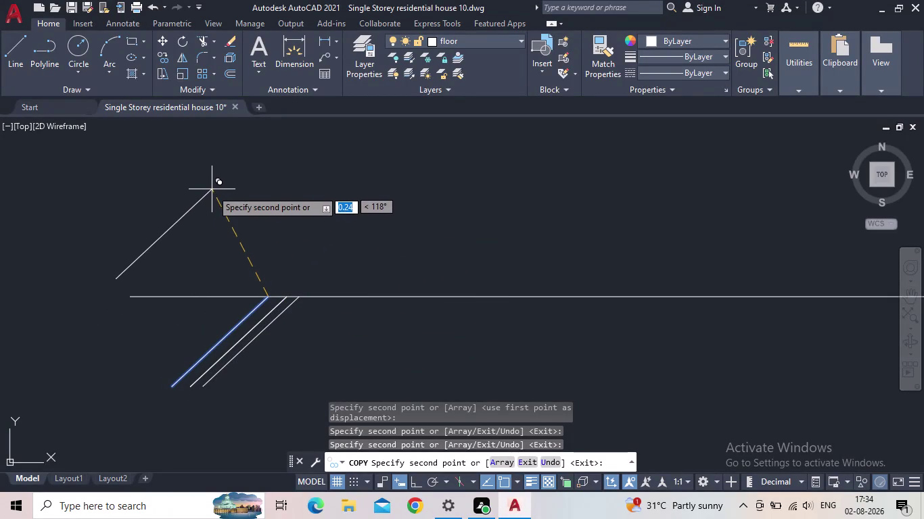
Stretch the lowest diagonal stroke's lower end up to the base line.
key(Escape)
scroll(down, 3)
middle_drag(277, 273, 240, 325)
scroll(up, 3)
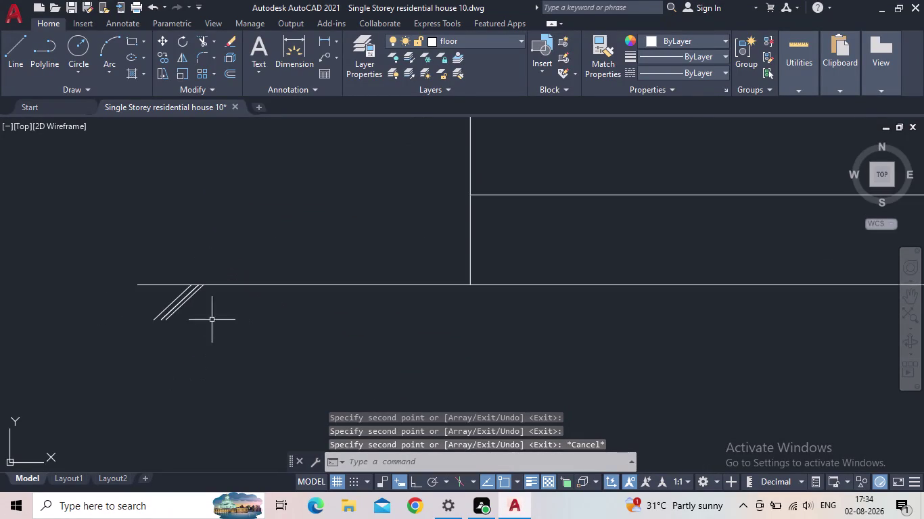
scroll(up, 3)
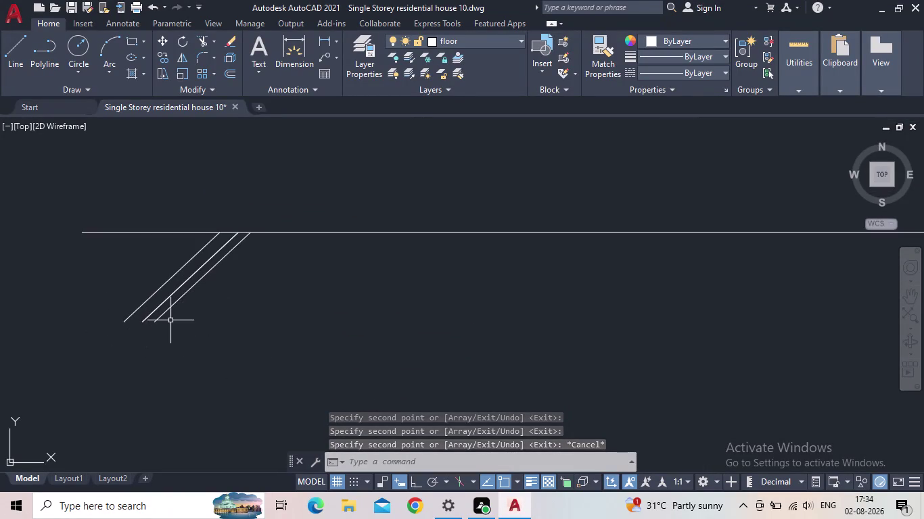
click(158, 319)
click(153, 321)
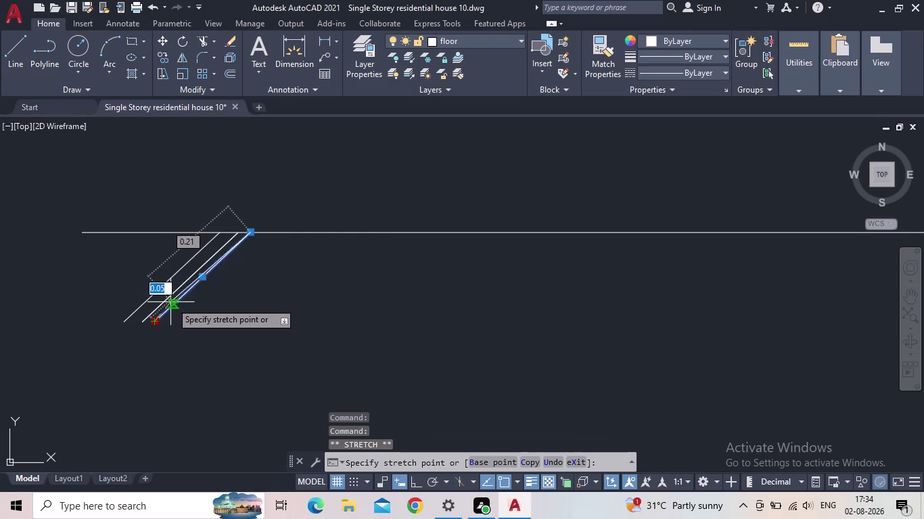
click(176, 302)
Stretch another diagonal stroke to the base line, then window-select all three strokes.
click(159, 306)
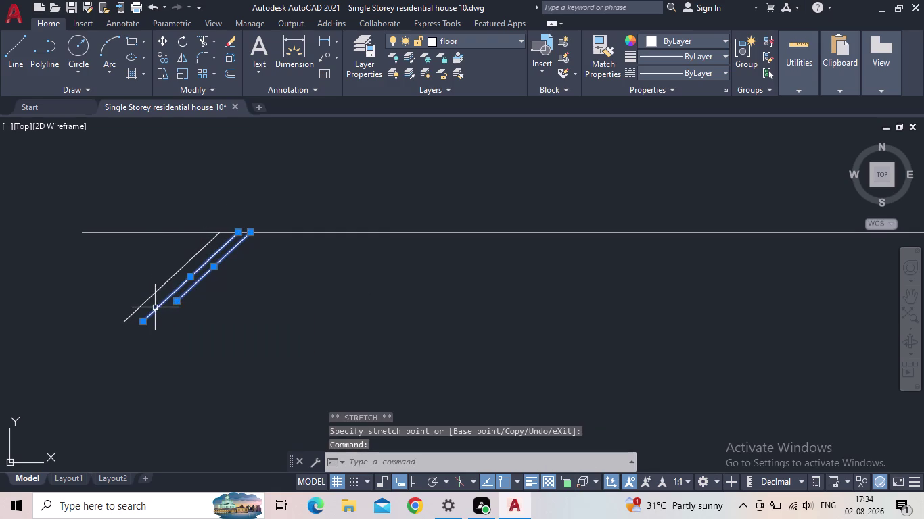
click(144, 319)
click(166, 298)
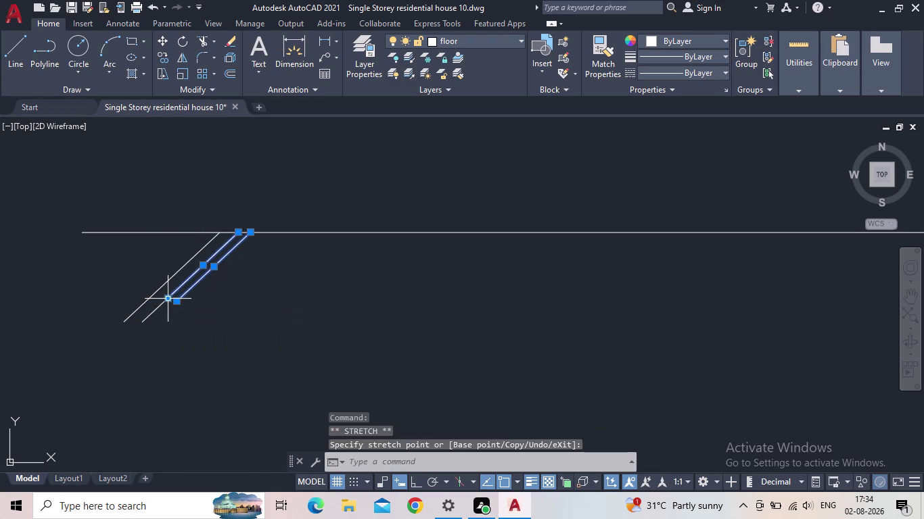
click(137, 305)
click(130, 311)
click(122, 319)
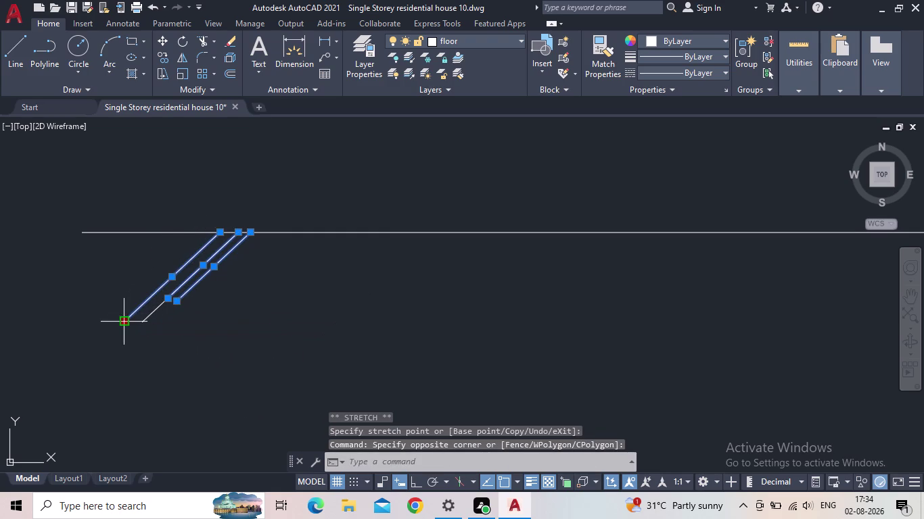
click(151, 295)
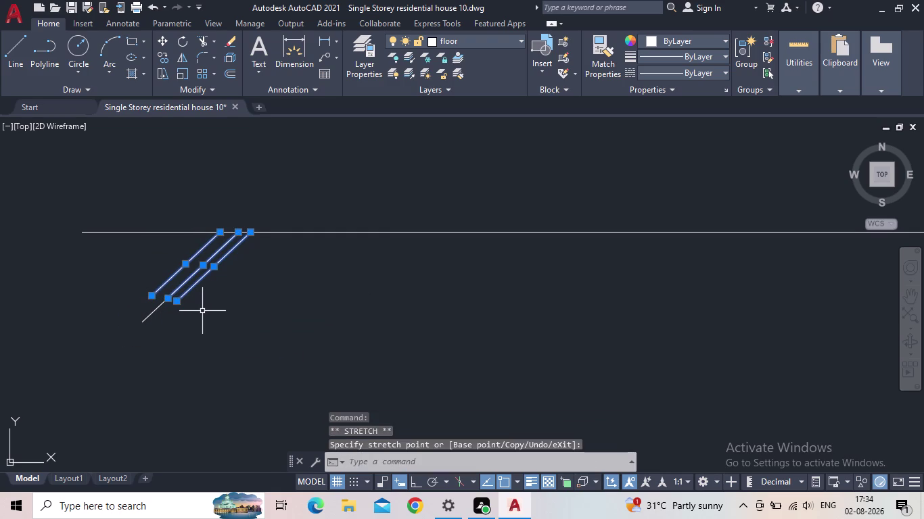
key(Escape)
Stretch the middle diagonal stroke's lower end to meet the base line.
click(154, 310)
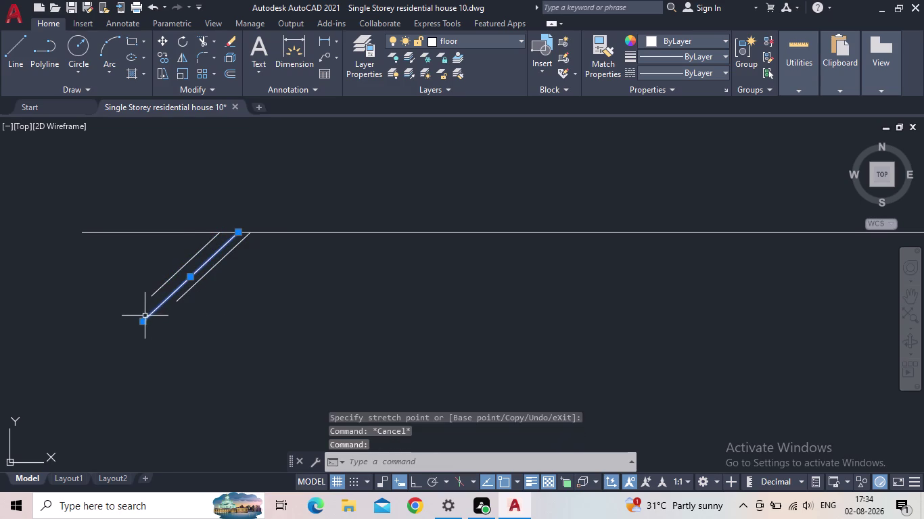
click(142, 319)
click(165, 298)
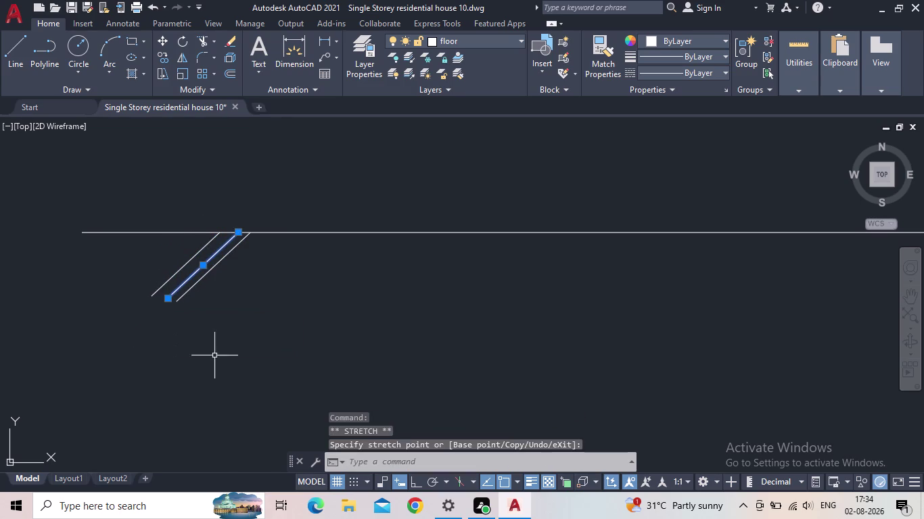
key(Escape)
scroll(down, 3)
middle_drag(263, 347, 159, 327)
scroll(up, 3)
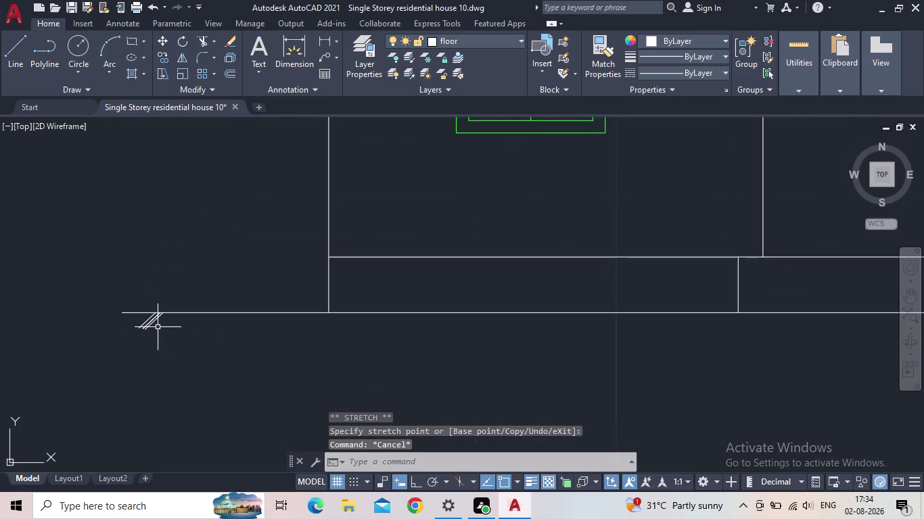
scroll(up, 3)
scroll(up, 3)
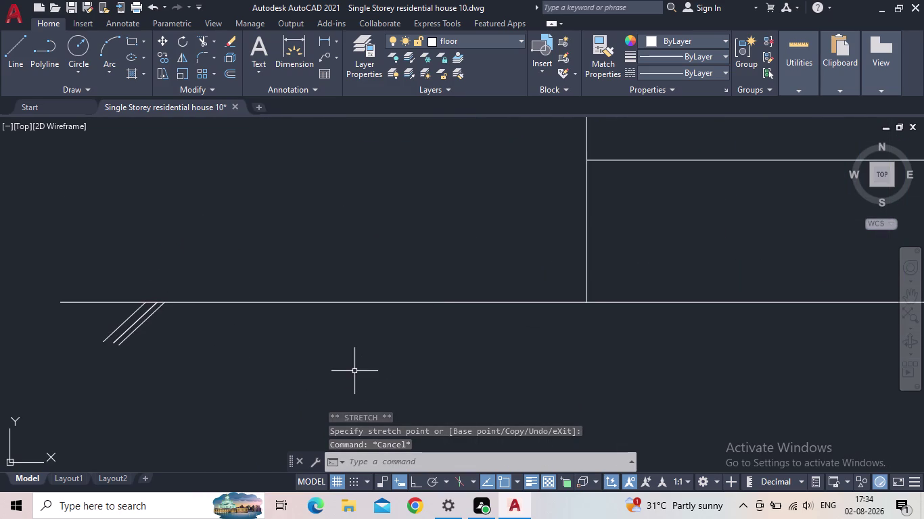
Draw a down-right line from where the strokes meet the base line.
key(l)
key(Return)
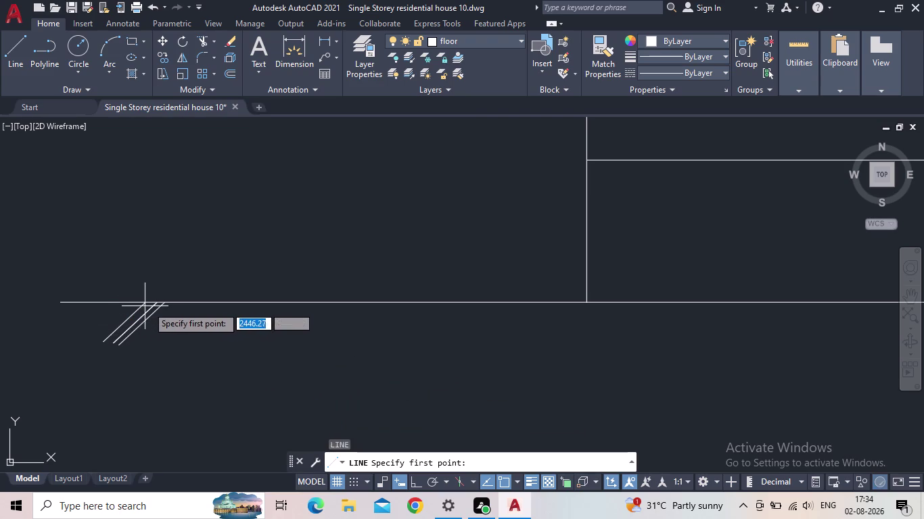
scroll(up, 3)
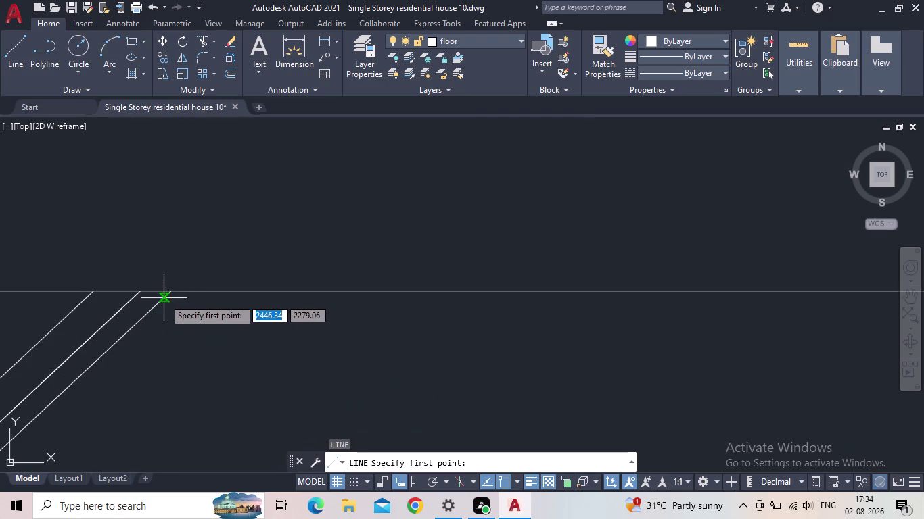
click(167, 294)
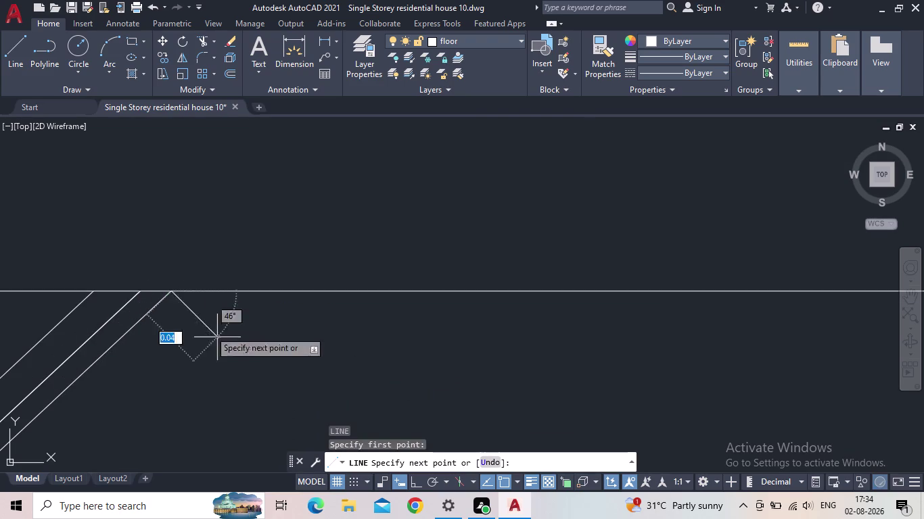
scroll(down, 3)
middle_click(359, 377)
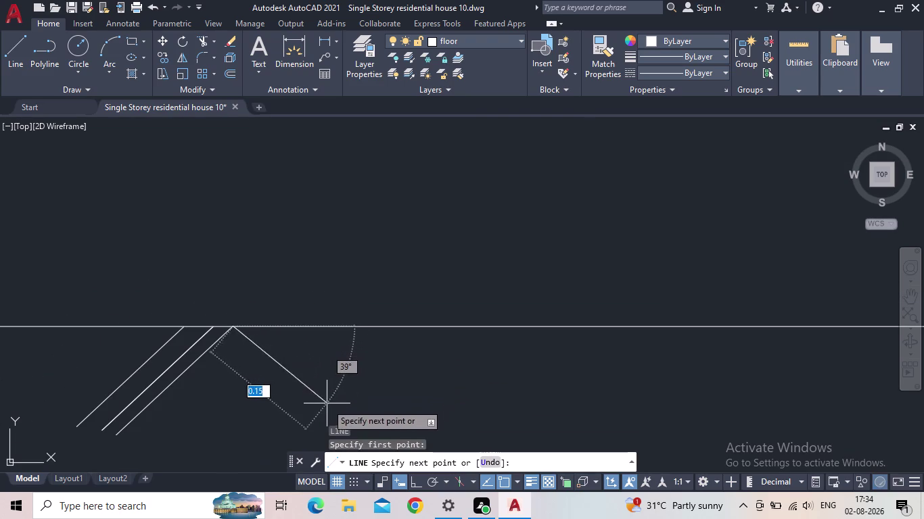
click(305, 421)
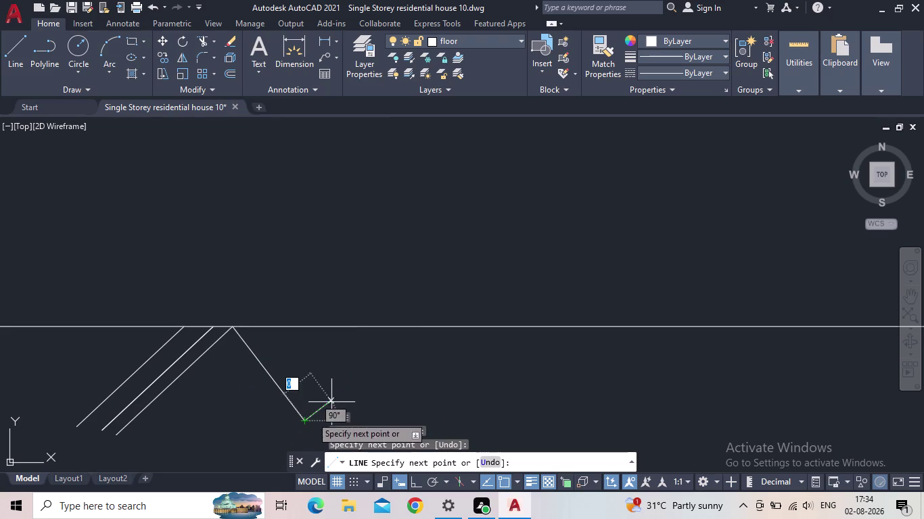
key(Escape)
key(space)
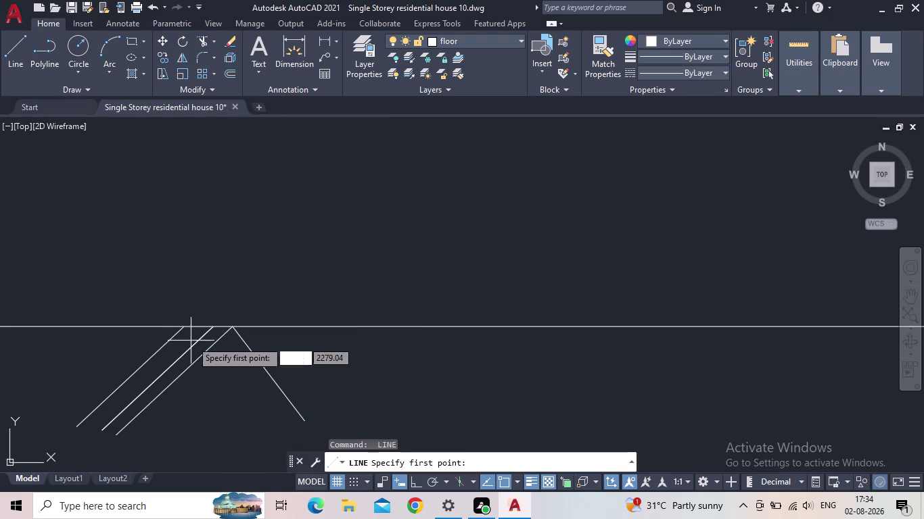
click(210, 331)
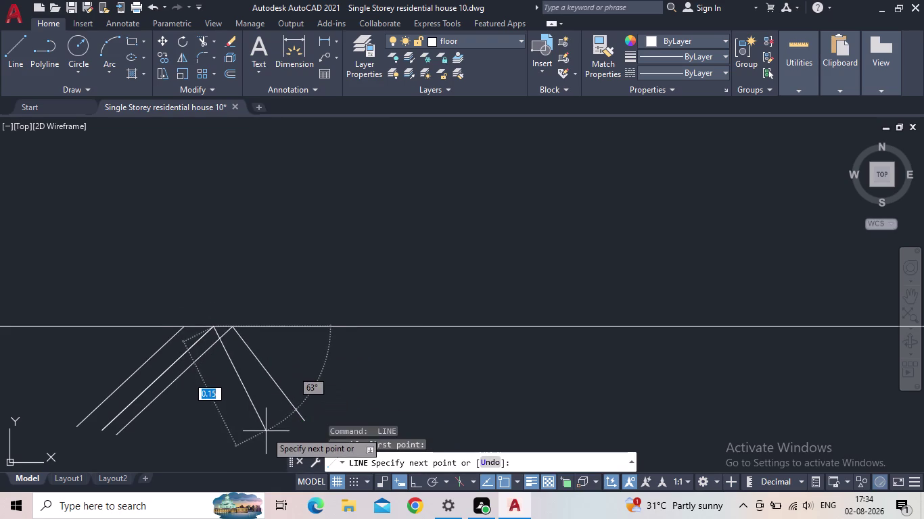
key(Escape)
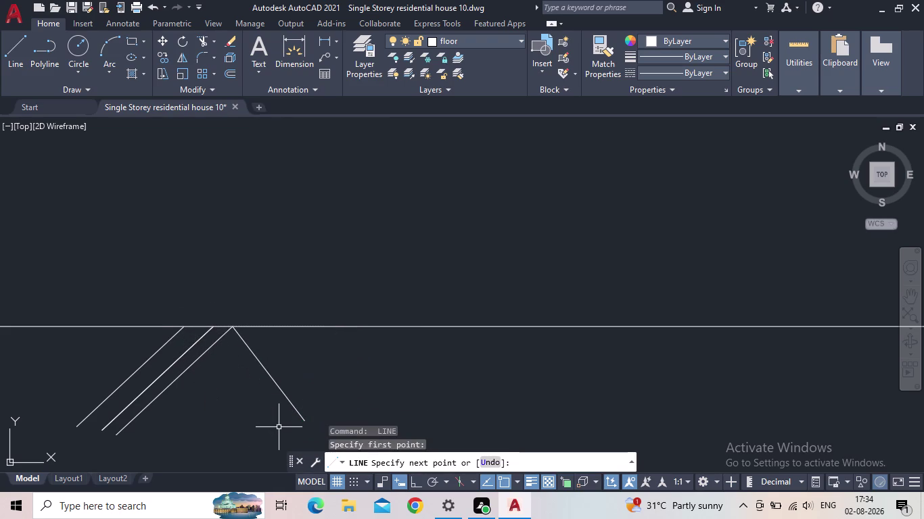
Copy the down-right line twice to place parallel strokes beside it.
key(c)
key(o)
key(Return)
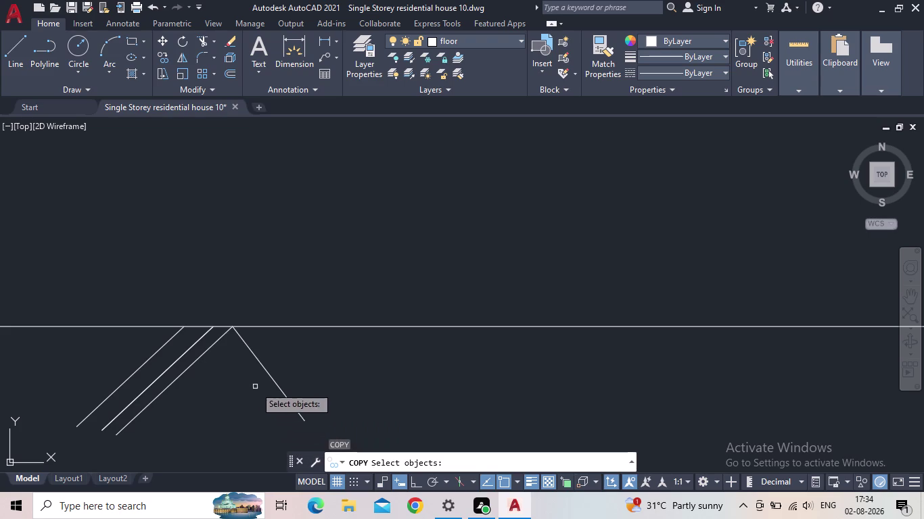
click(268, 376)
key(space)
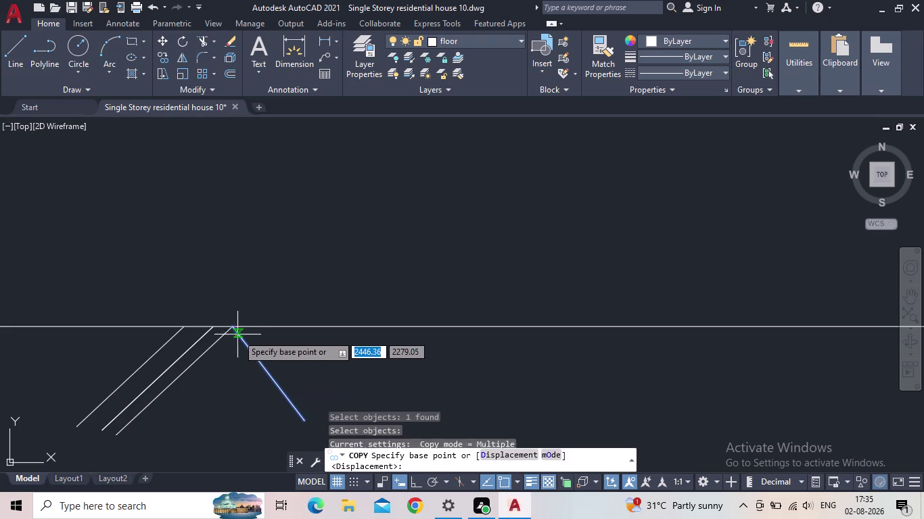
click(234, 326)
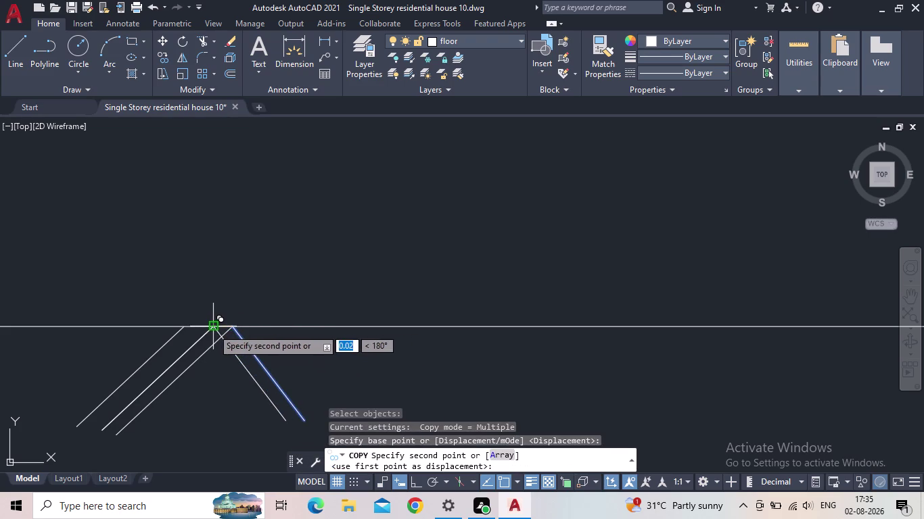
click(213, 328)
click(188, 327)
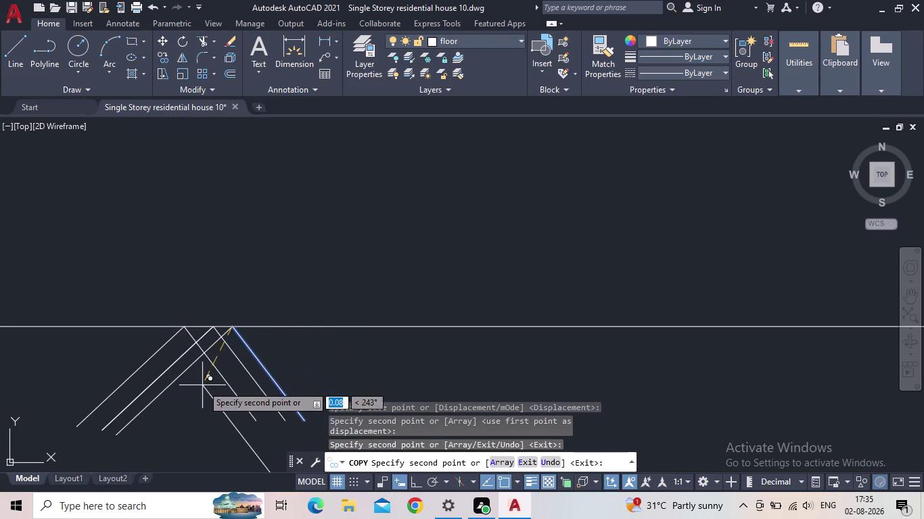
key(Escape)
scroll(down, 3)
middle_drag(214, 385, 302, 346)
scroll(up, 3)
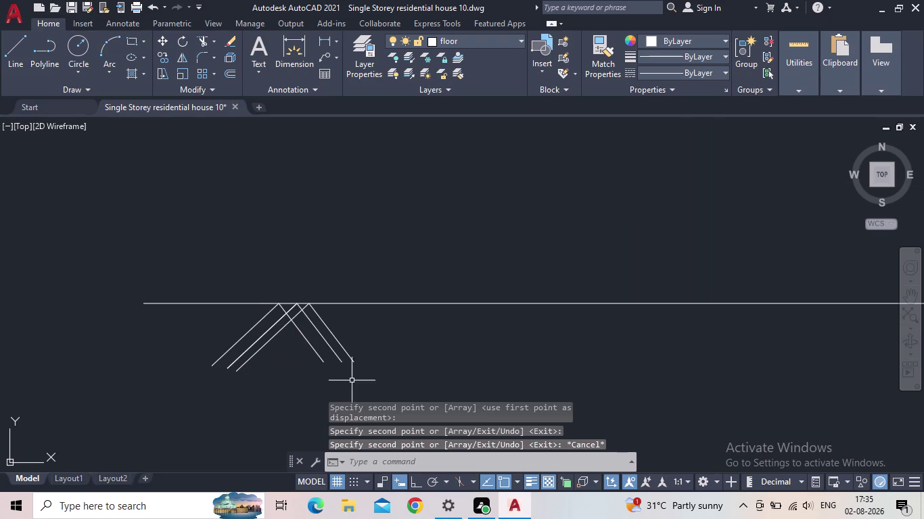
key(l)
key(Return)
Trim the slanted stroke ends to a clean edge with a fence.
click(349, 361)
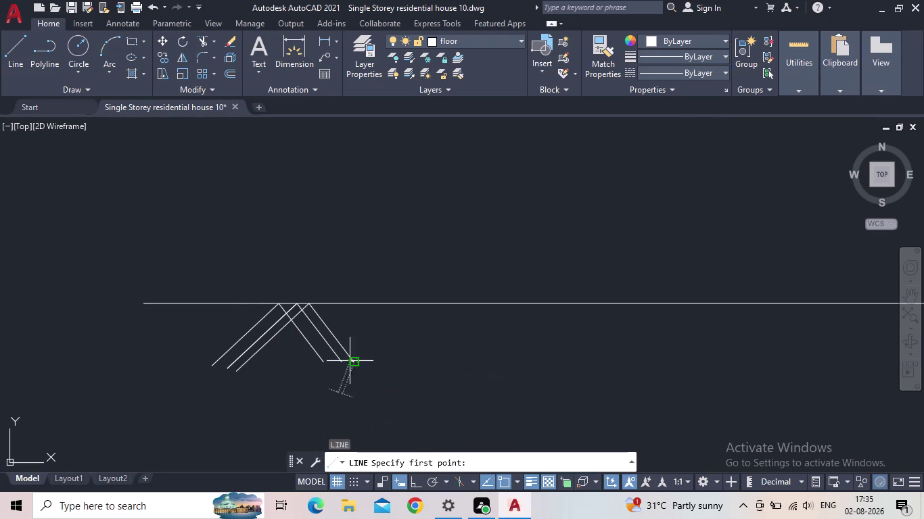
click(209, 361)
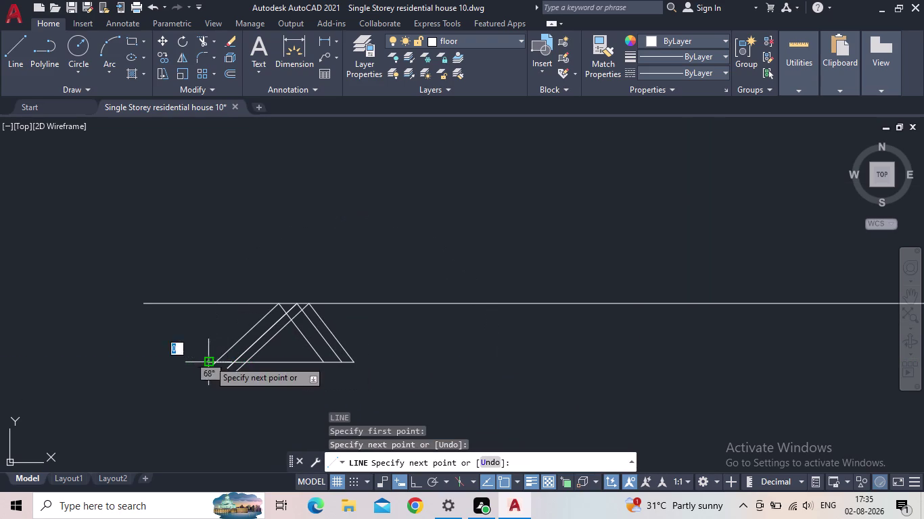
key(Escape)
scroll(down, 3)
key(t)
key(r)
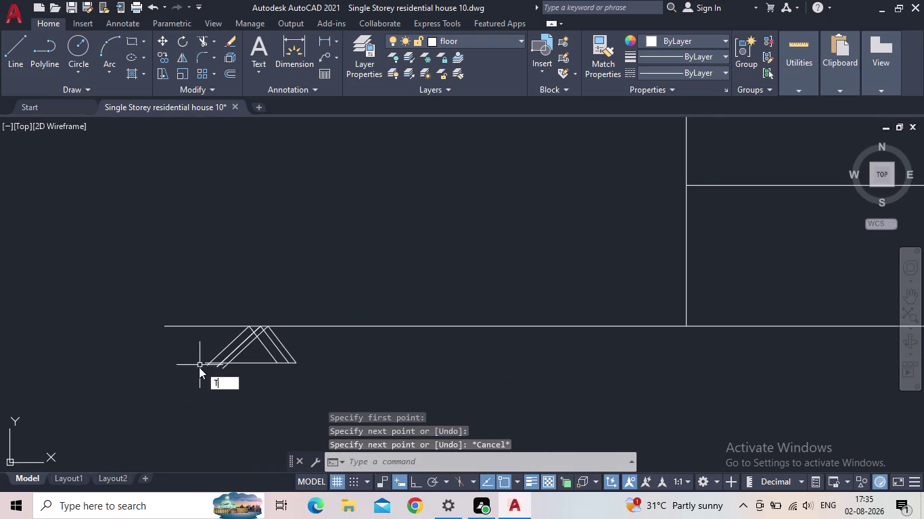
key(space)
scroll(up, 3)
drag(227, 361, 178, 351)
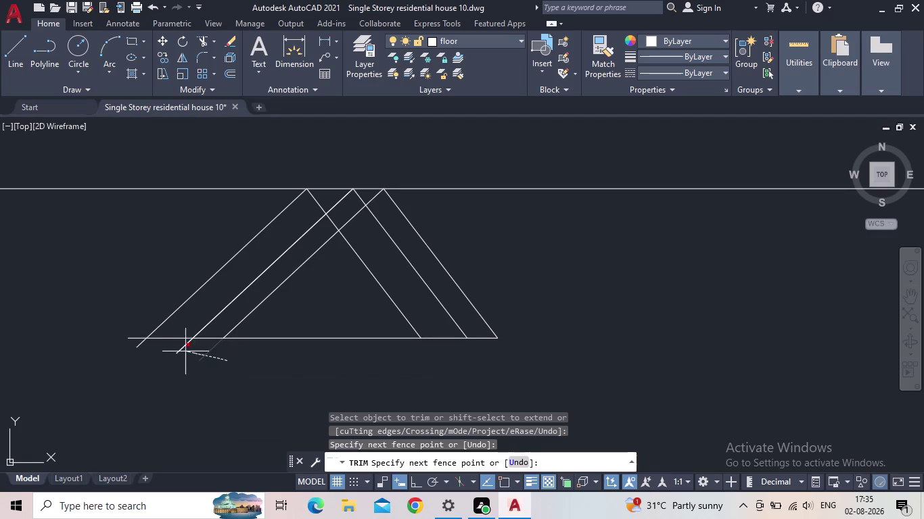
drag(178, 350, 125, 345)
click(134, 338)
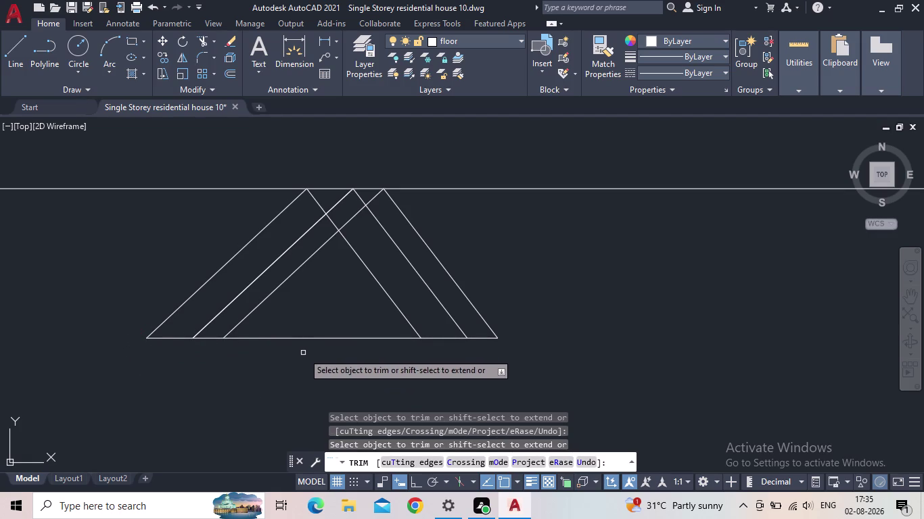
key(Escape)
Erase the temporary base line beneath the strokes and select the chevron strokes.
click(305, 352)
click(294, 327)
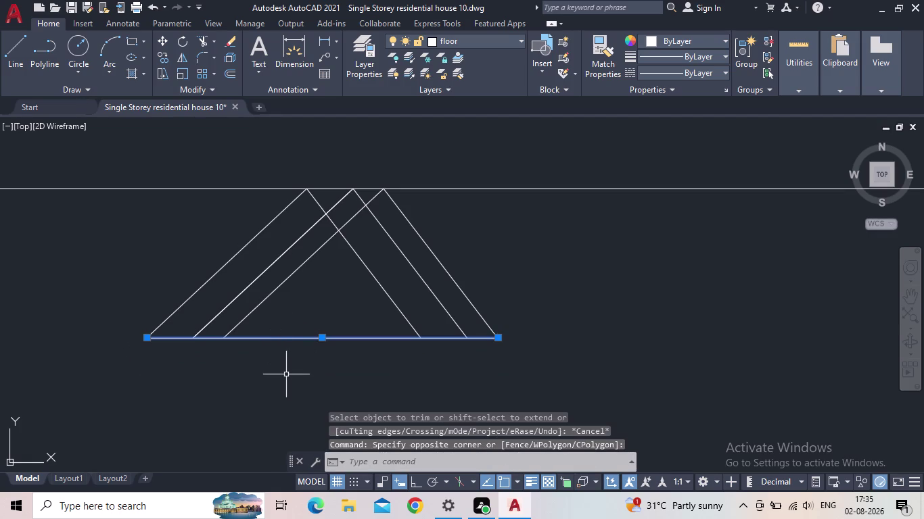
key(Delete)
scroll(down, 3)
middle_drag(297, 368, 223, 390)
scroll(down, 3)
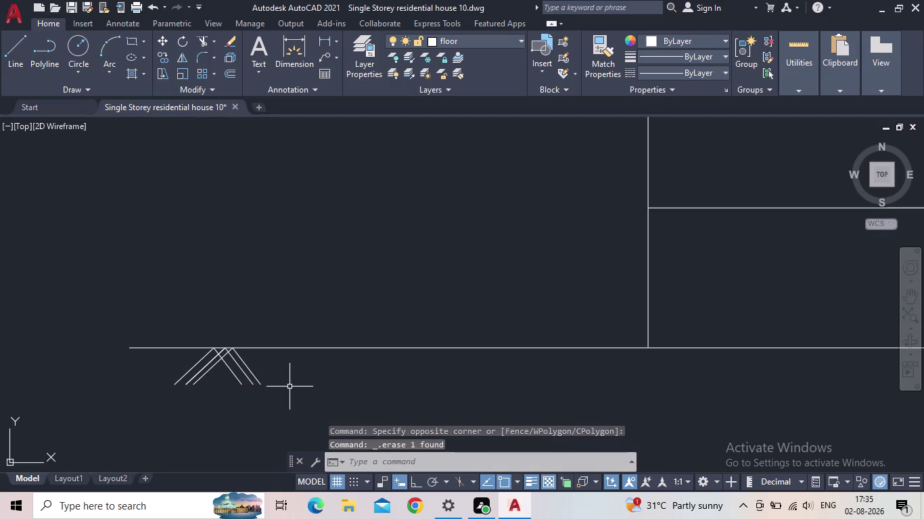
click(280, 391)
click(173, 358)
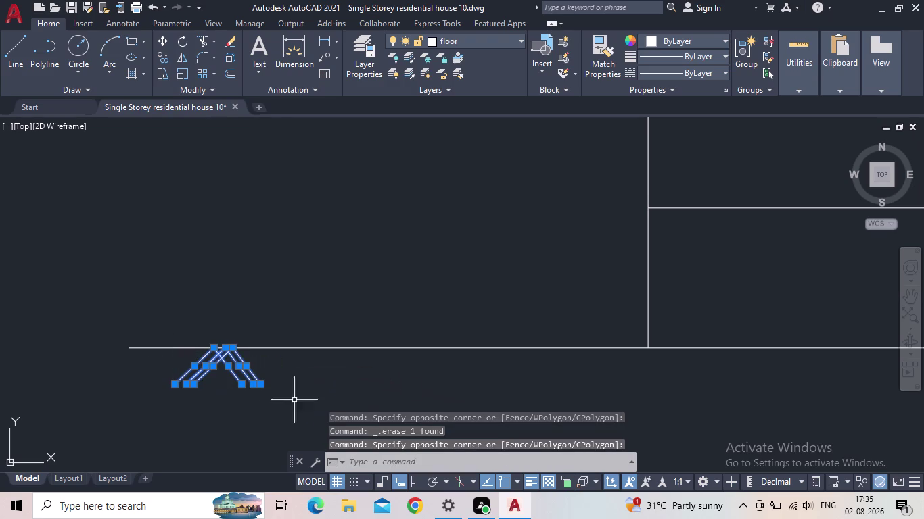
Start copying the seven chevron strokes with Ortho on, picking the base point.
key(c)
key(o)
key(Return)
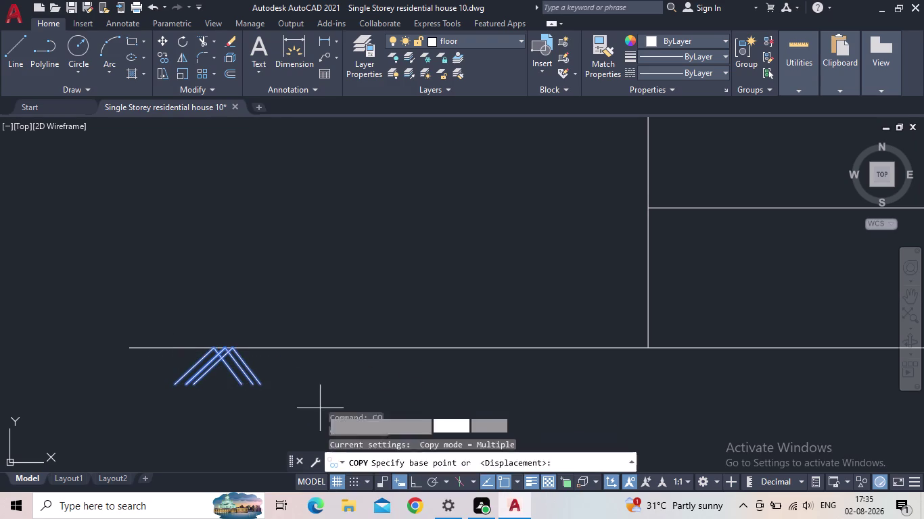
click(410, 480)
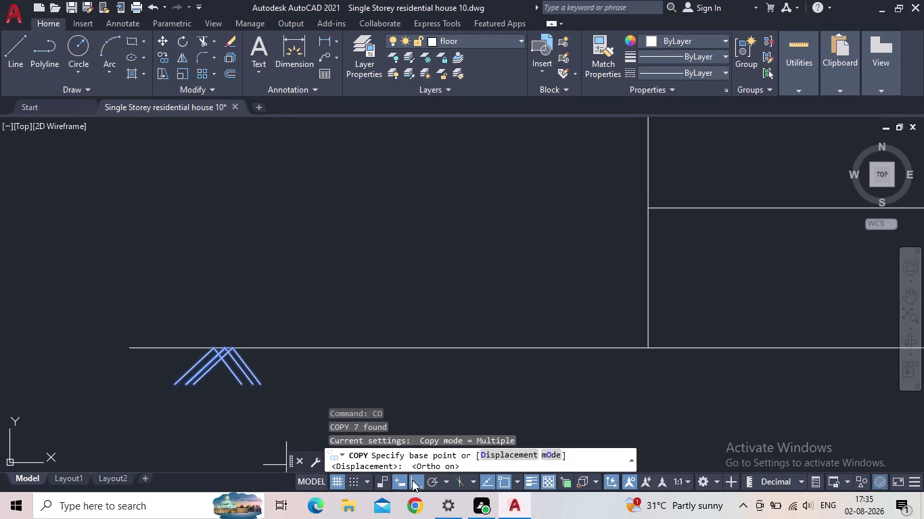
click(231, 346)
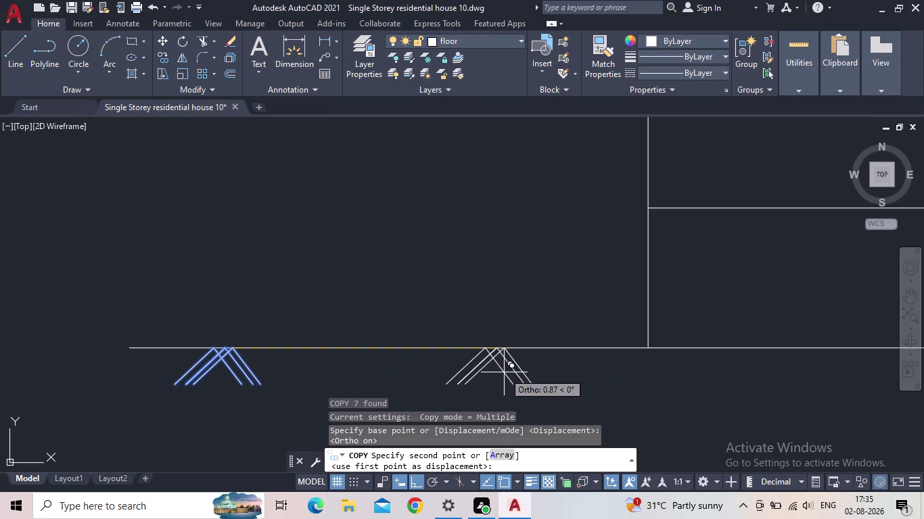
Place the chevron copy at the right end of the ground line.
scroll(down, 3)
middle_drag(693, 366, 549, 367)
middle_click(549, 367)
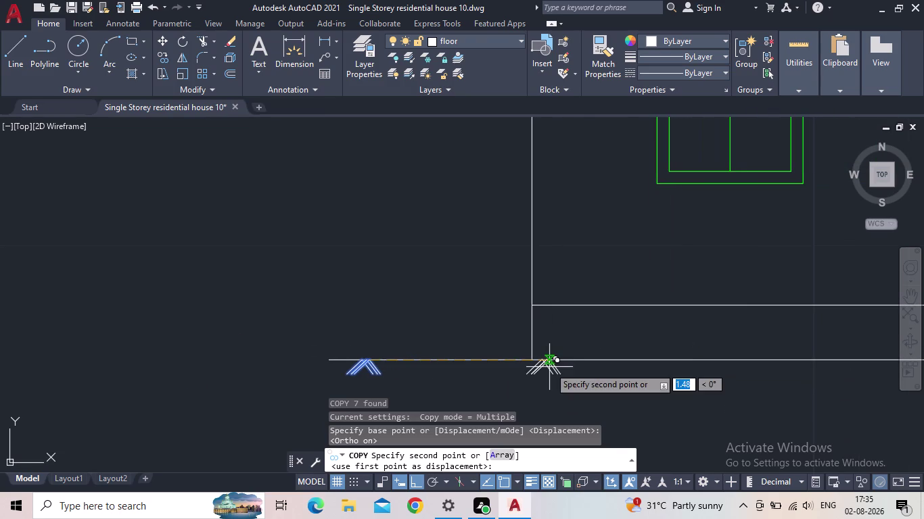
middle_drag(577, 364, 471, 369)
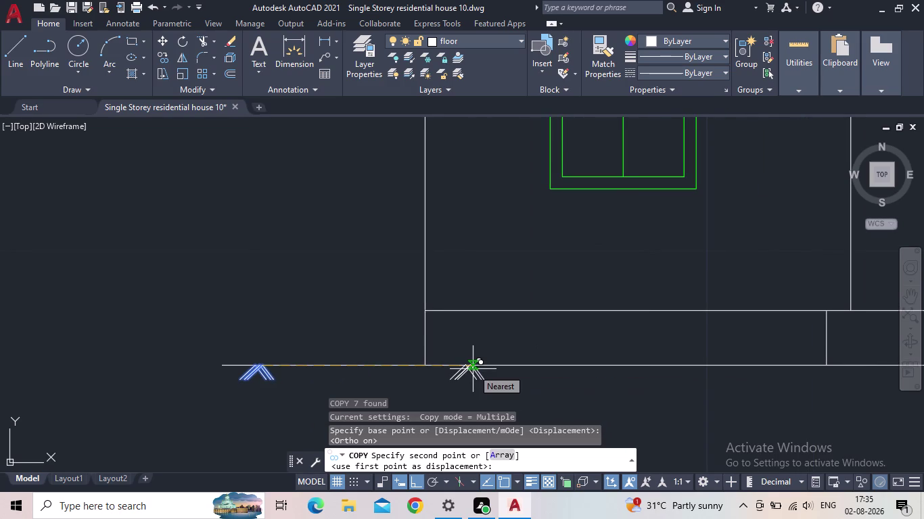
middle_drag(660, 359, 289, 332)
scroll(down, 3)
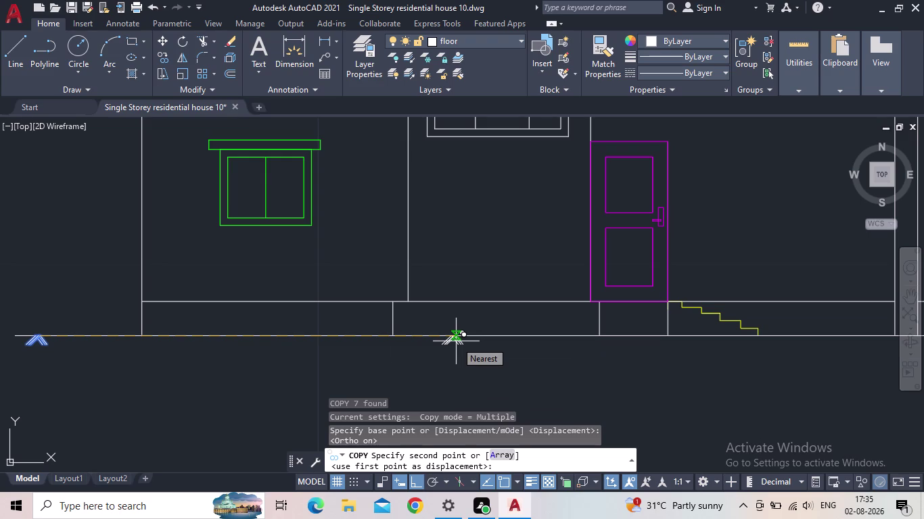
middle_drag(589, 329, 376, 336)
scroll(down, 3)
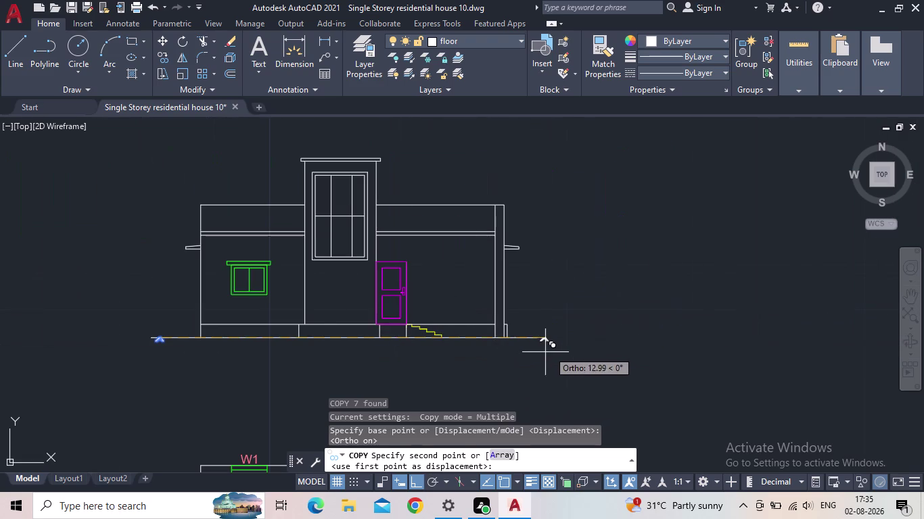
scroll(up, 3)
click(508, 341)
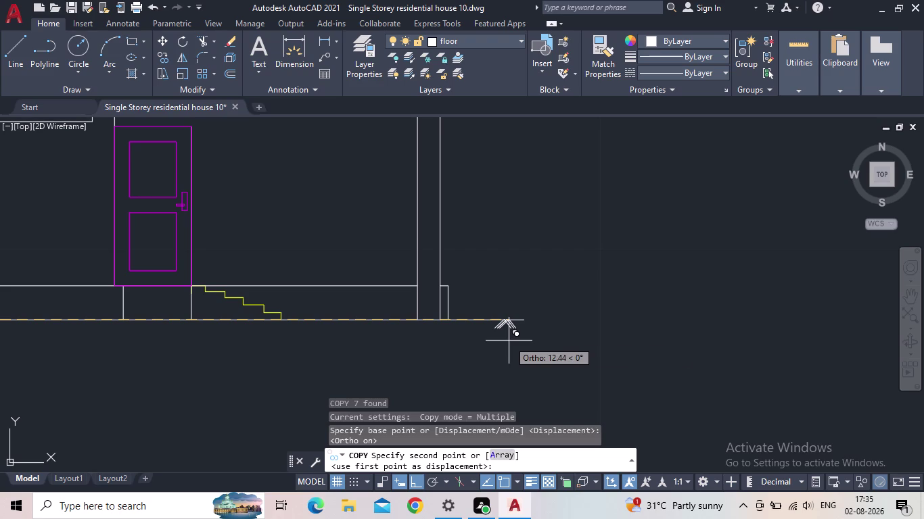
key(Escape)
Pan across the elevation toward the floor plan.
scroll(down, 3)
middle_drag(586, 350, 616, 336)
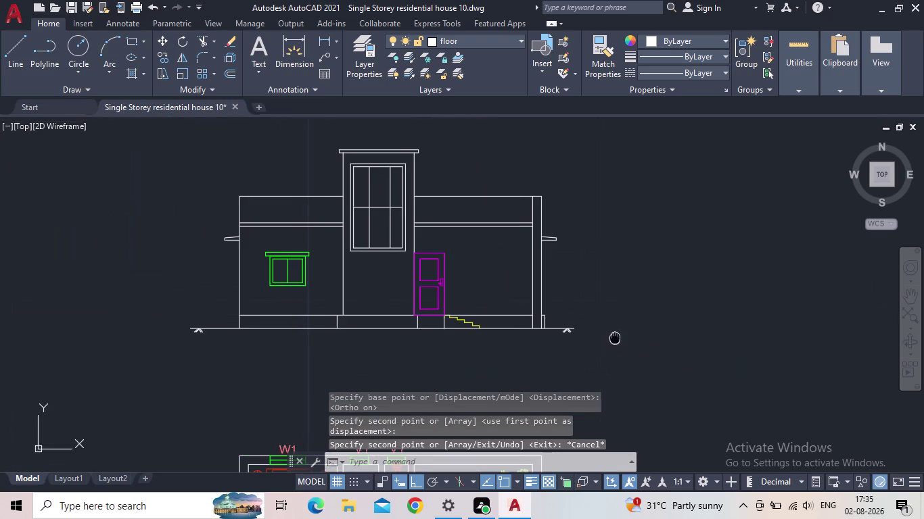
middle_drag(616, 337, 617, 336)
scroll(up, 3)
scroll(down, 3)
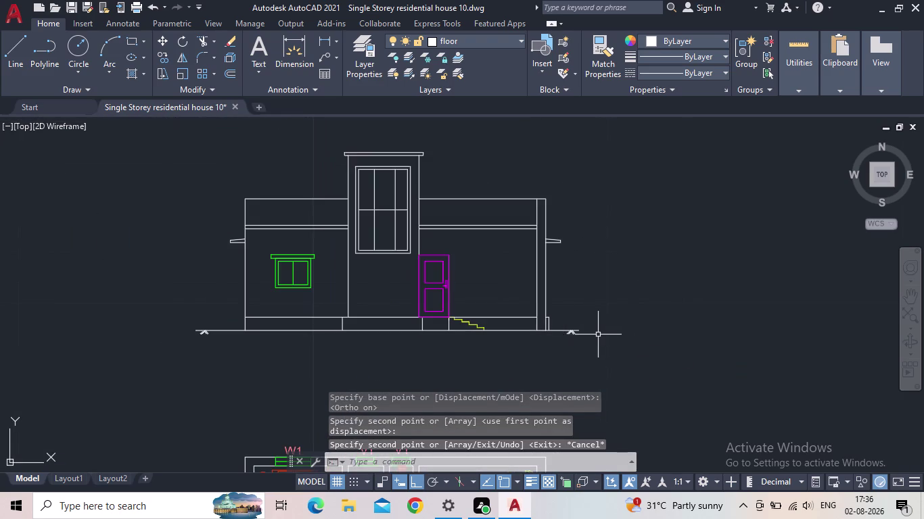
scroll(up, 3)
middle_drag(600, 334, 596, 269)
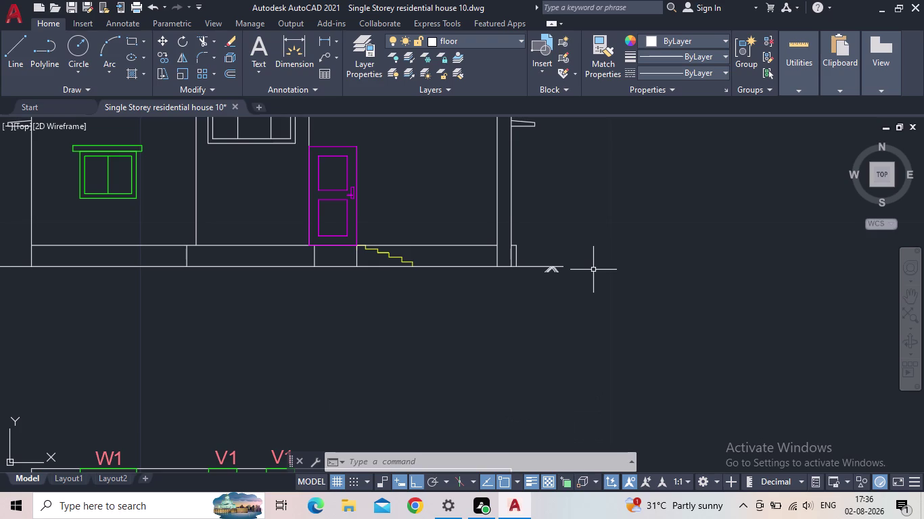
scroll(down, 3)
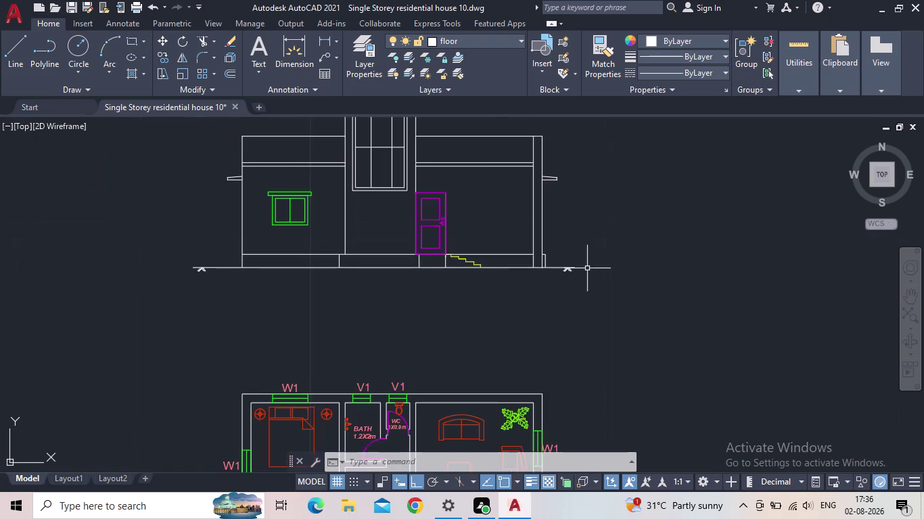
middle_drag(585, 269, 501, 223)
scroll(up, 3)
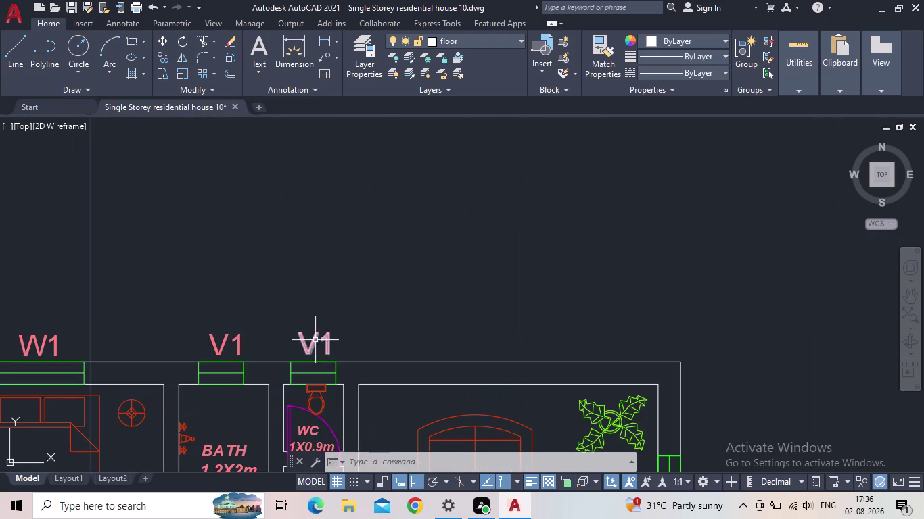
Copy the V1 label to the right end of the ground line with Ortho off.
key(c)
key(o)
key(Return)
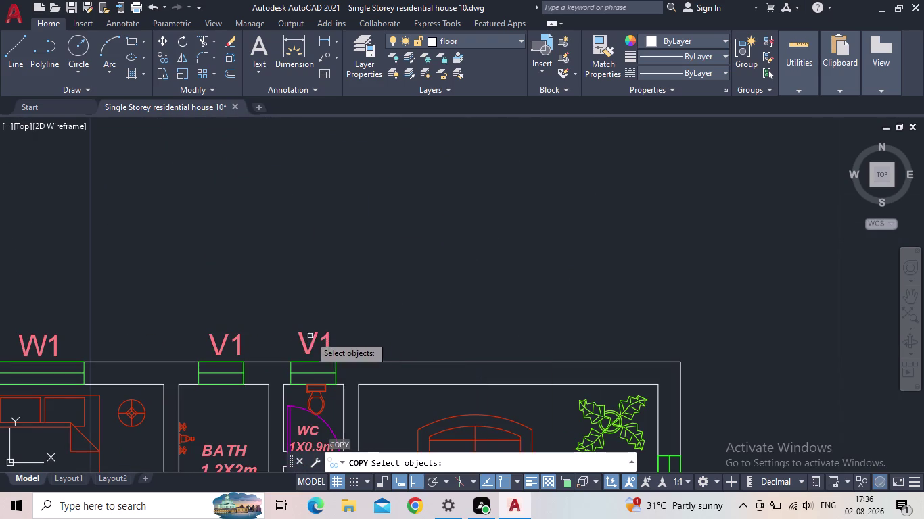
click(313, 340)
key(space)
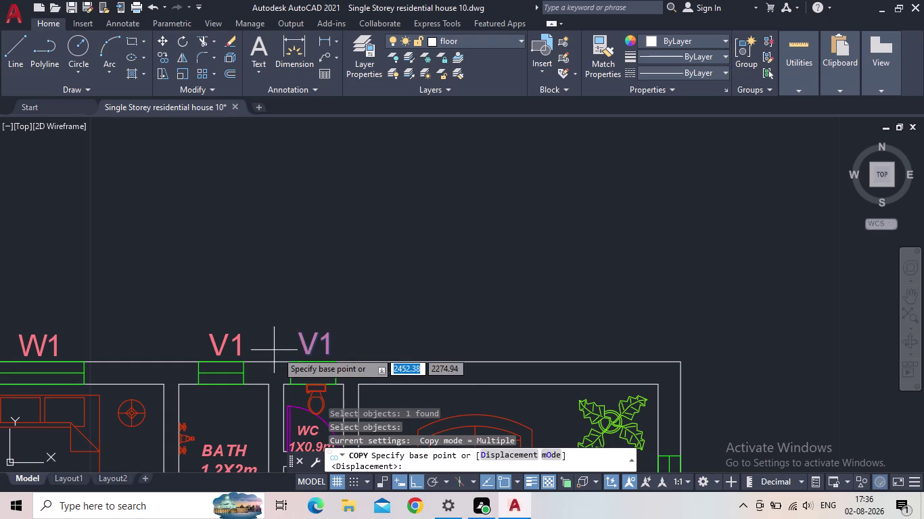
click(298, 352)
scroll(down, 3)
click(413, 480)
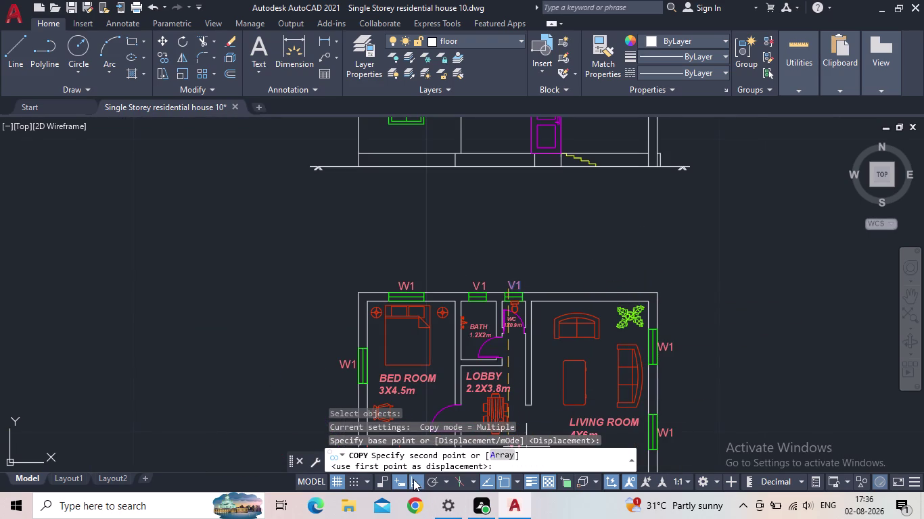
middle_drag(680, 183, 593, 252)
scroll(up, 3)
scroll(up, 3)
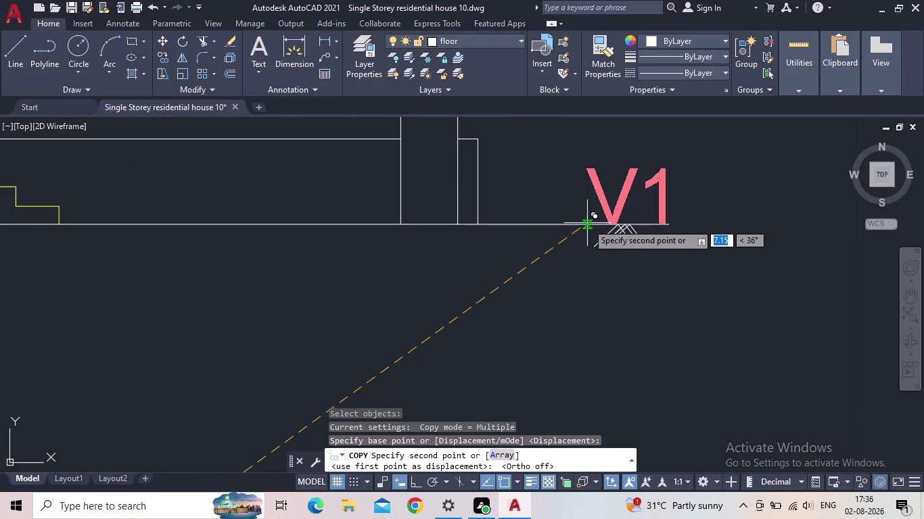
click(587, 223)
key(Escape)
Change the copied label's text to 'GL'.
double_click(620, 204)
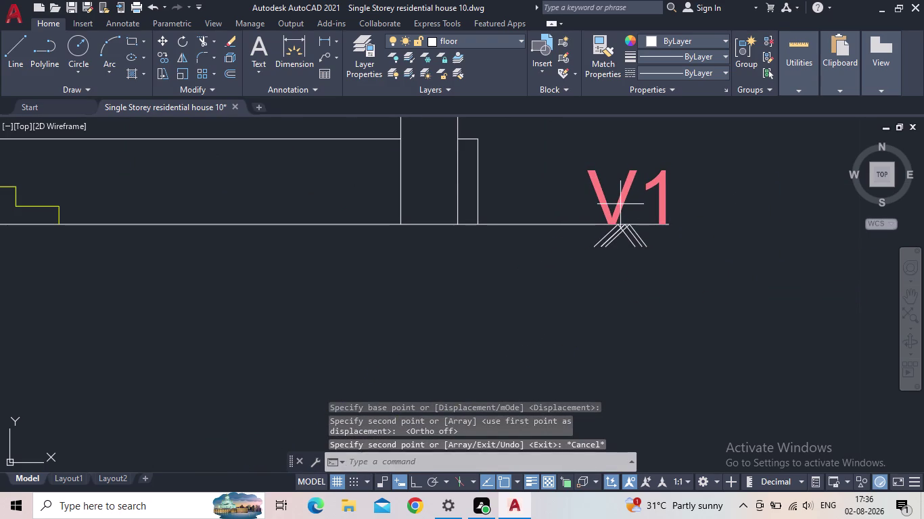
triple_click(615, 204)
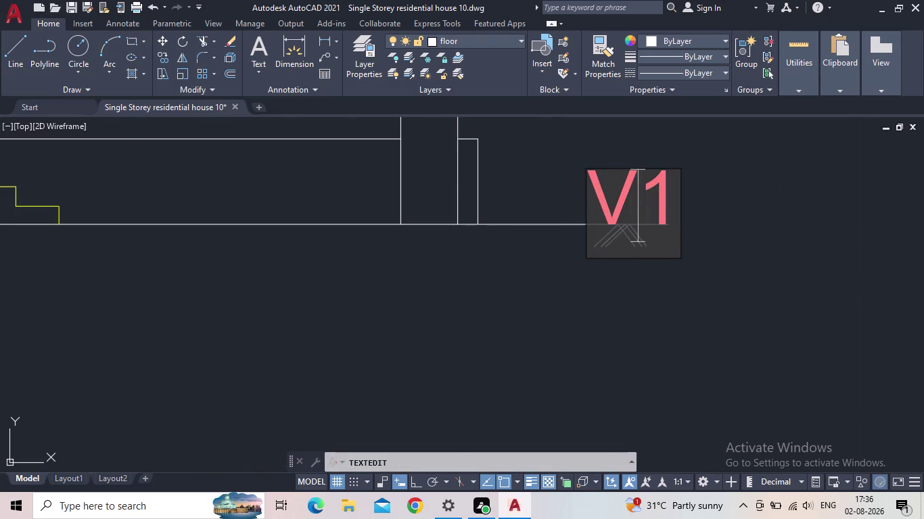
drag(666, 198, 587, 201)
text(GL)
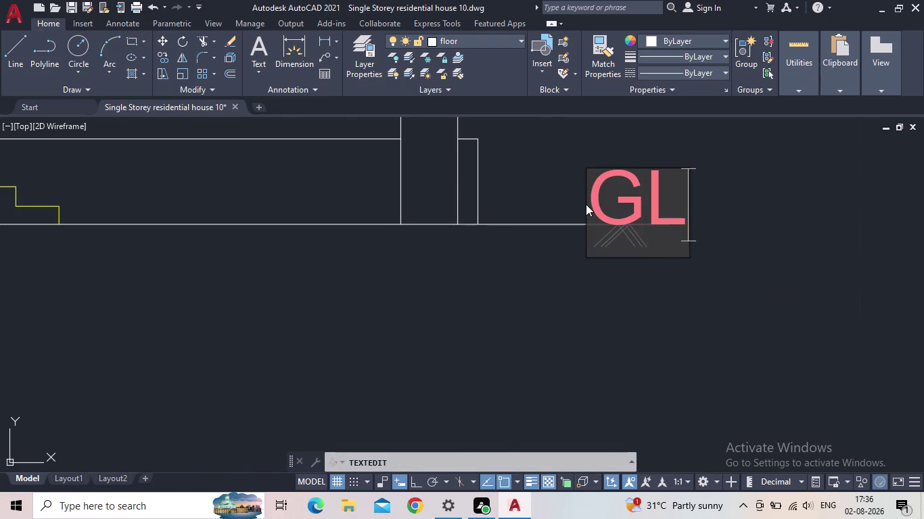
key(Return)
key(Escape)
scroll(down, 3)
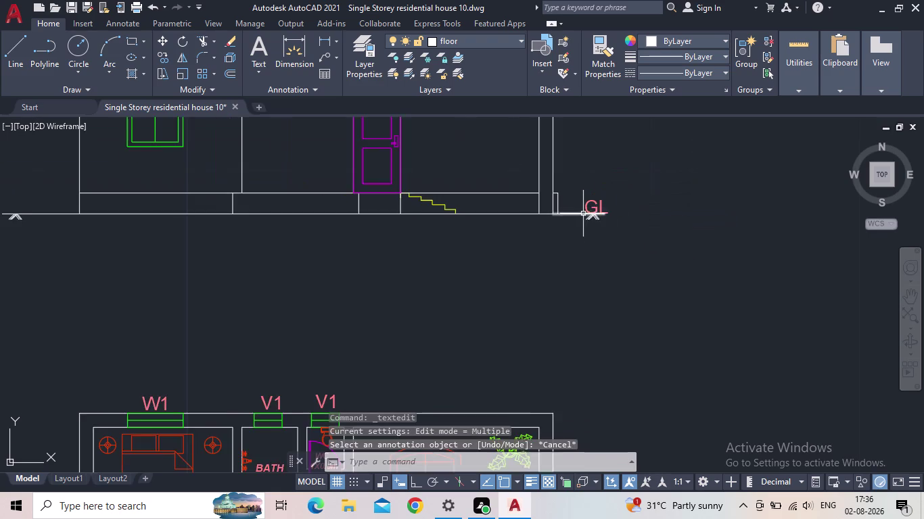
middle_drag(586, 226, 625, 286)
scroll(down, 3)
scroll(up, 3)
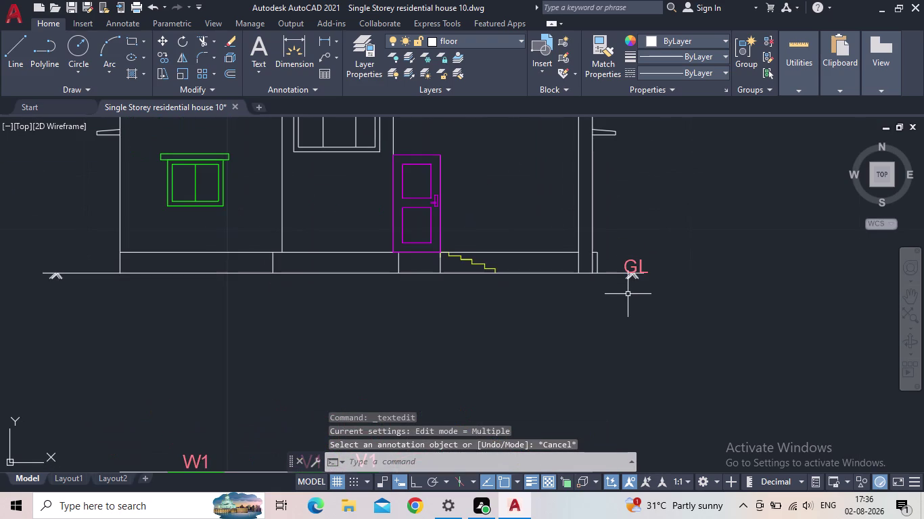
middle_drag(551, 310, 591, 305)
scroll(down, 3)
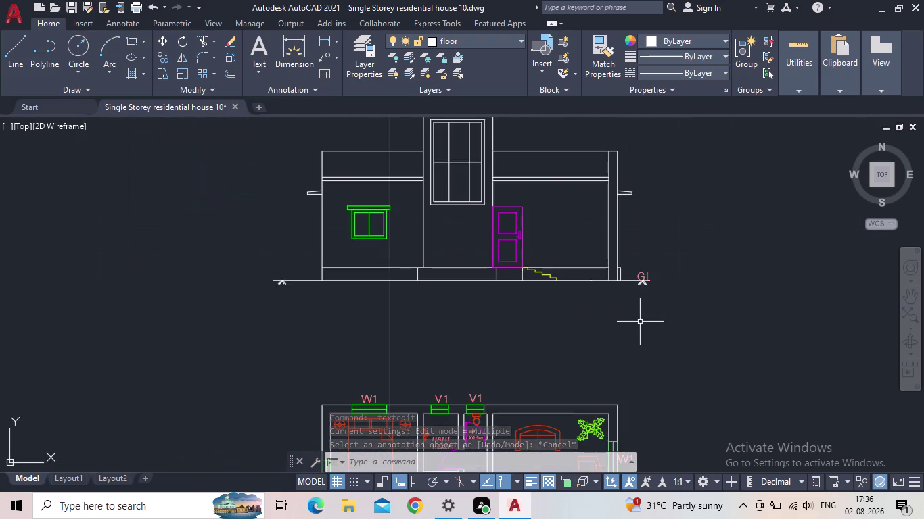
scroll(down, 3)
middle_drag(640, 322, 553, 97)
scroll(down, 3)
middle_drag(589, 266, 568, 377)
scroll(up, 3)
scroll(up, 3)
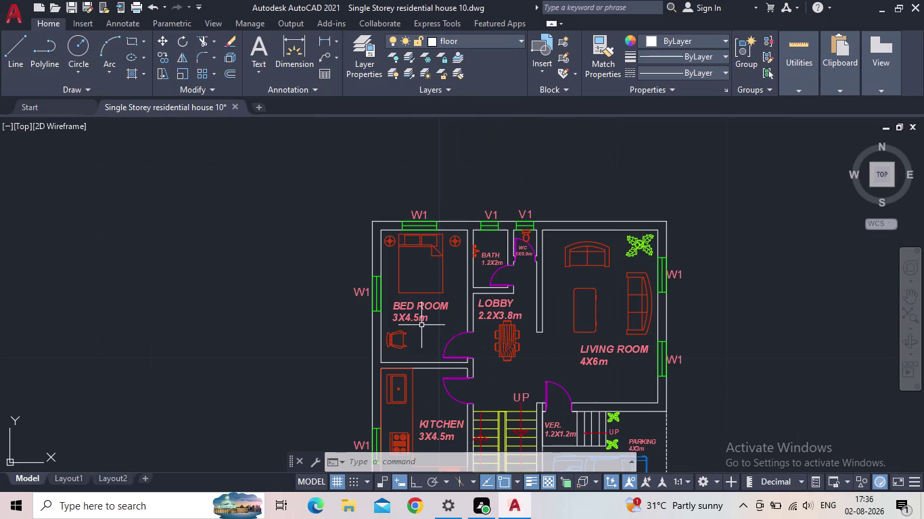
middle_drag(449, 312, 487, 402)
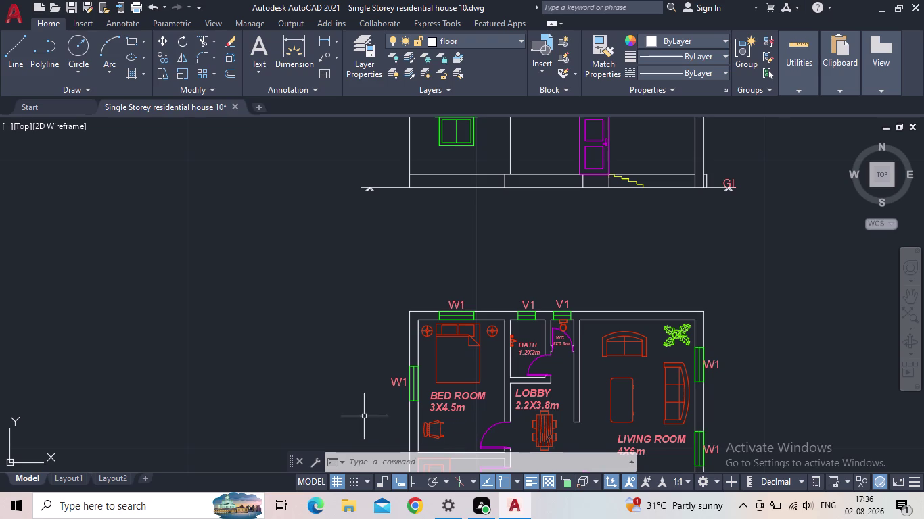
middle_drag(333, 394, 326, 368)
scroll(down, 3)
middle_drag(357, 286, 268, 312)
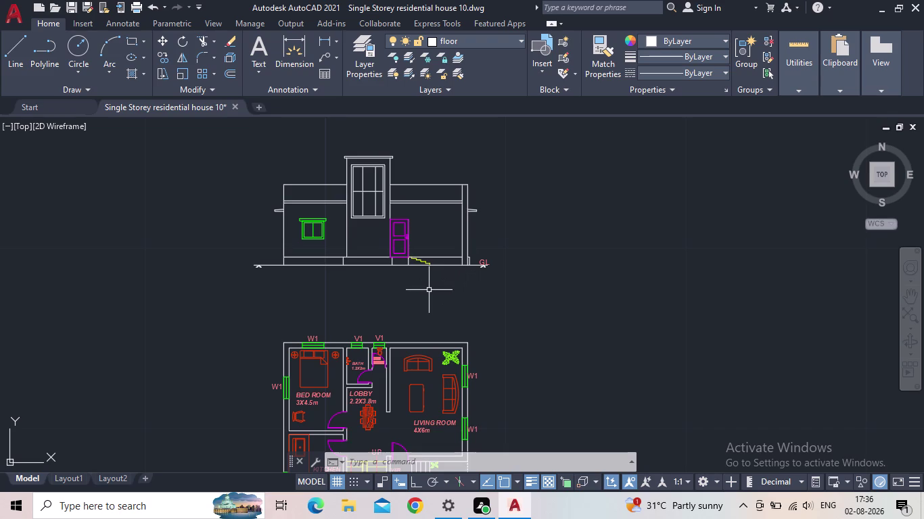
key(Escape)
scroll(up, 3)
scroll(down, 3)
middle_drag(353, 278, 332, 320)
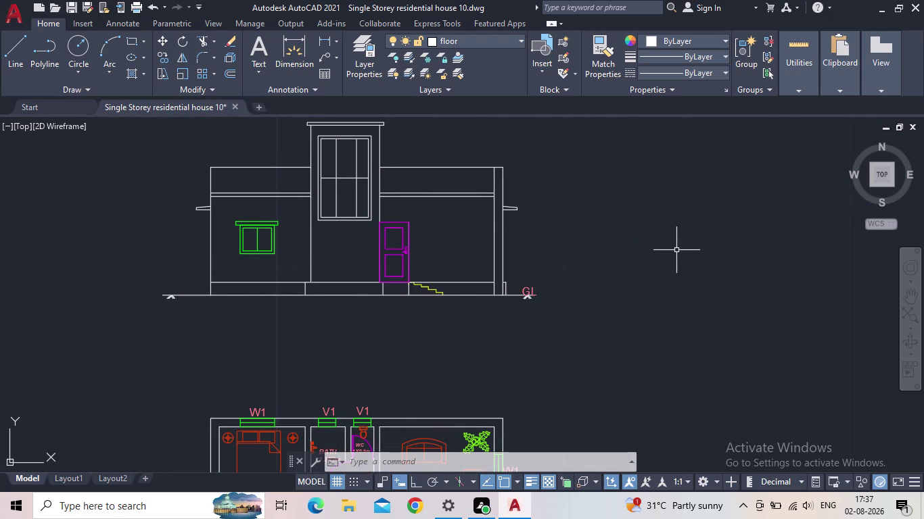
key(h)
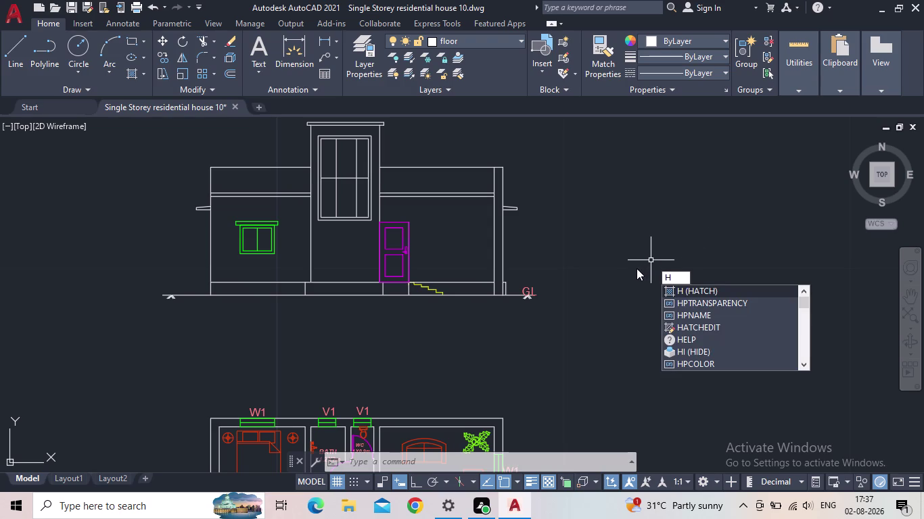
Start a hatch using the GRAVEL pattern.
click(688, 288)
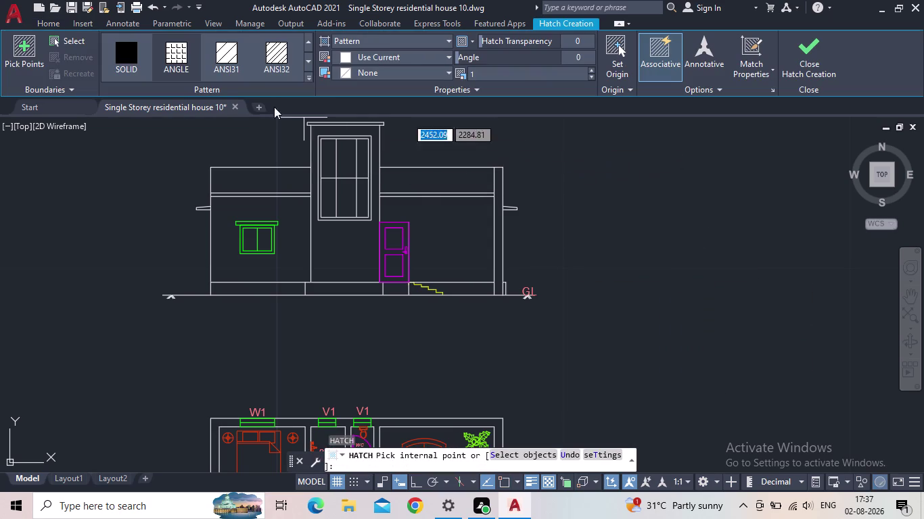
click(310, 77)
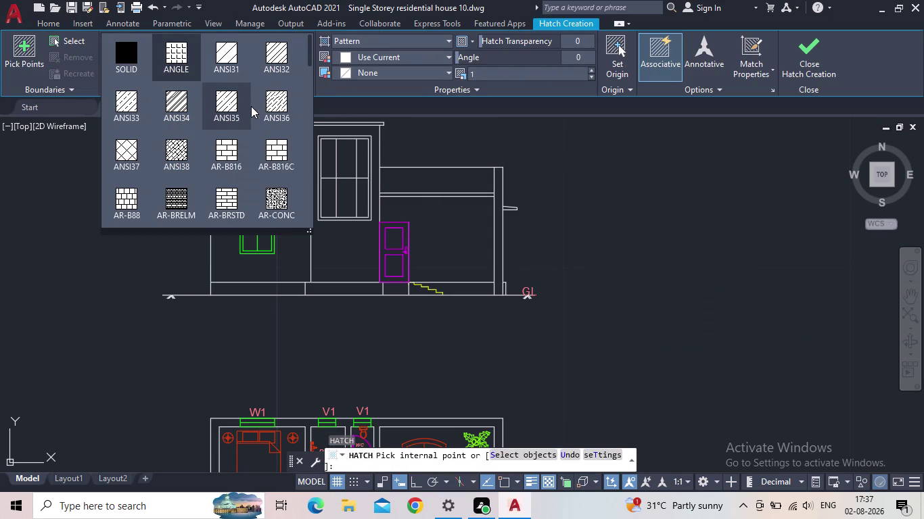
scroll(down, 3)
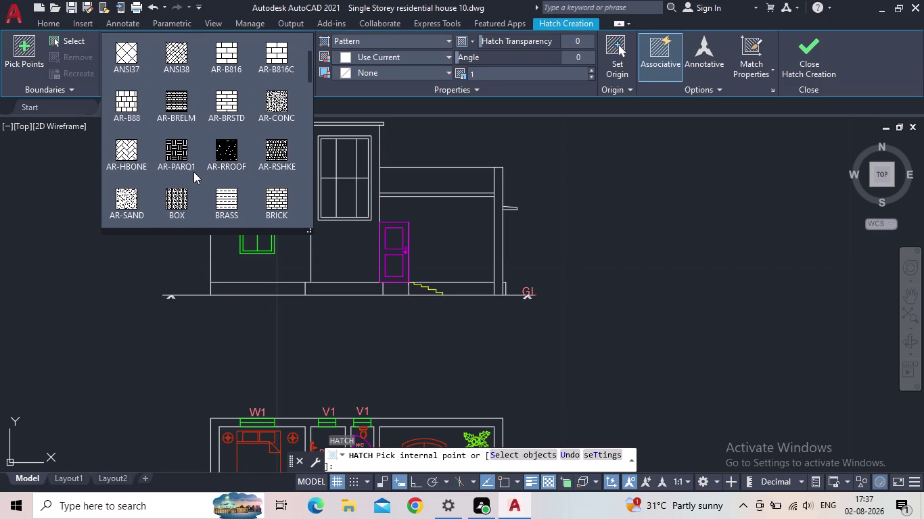
scroll(down, 3)
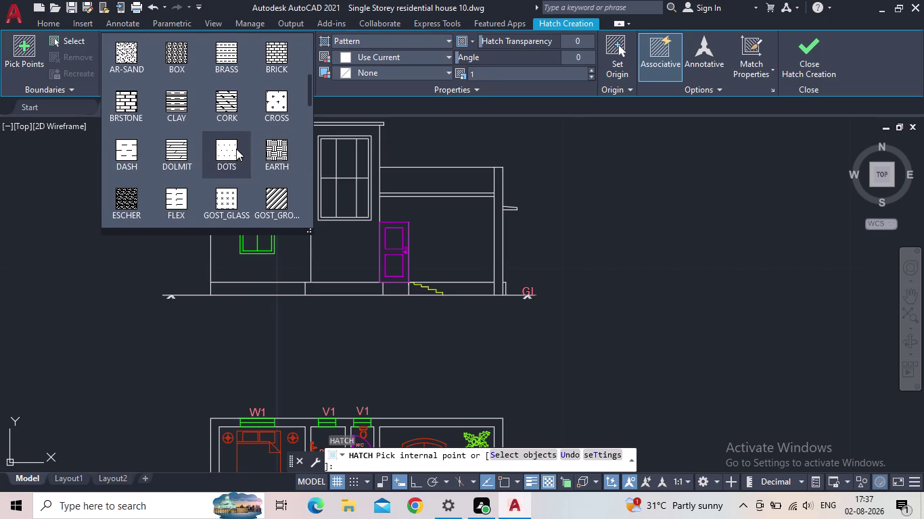
scroll(down, 3)
scroll(down, 3)
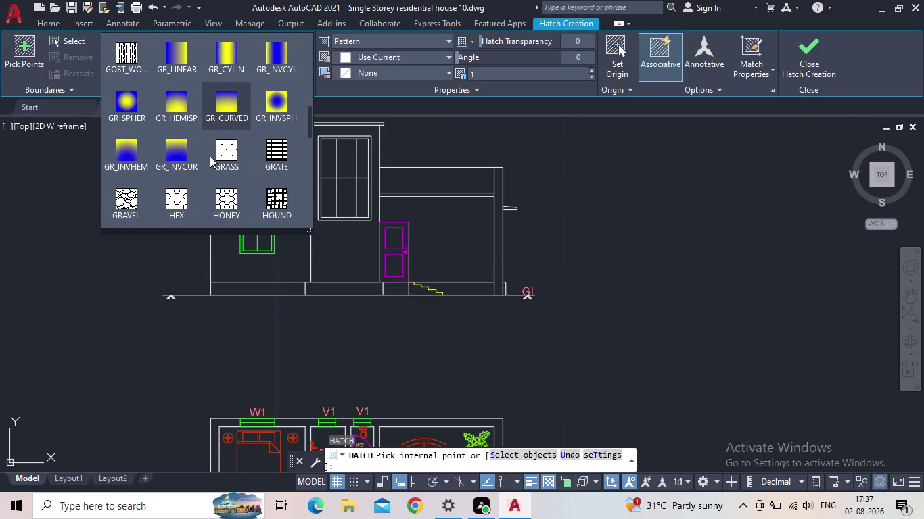
click(124, 199)
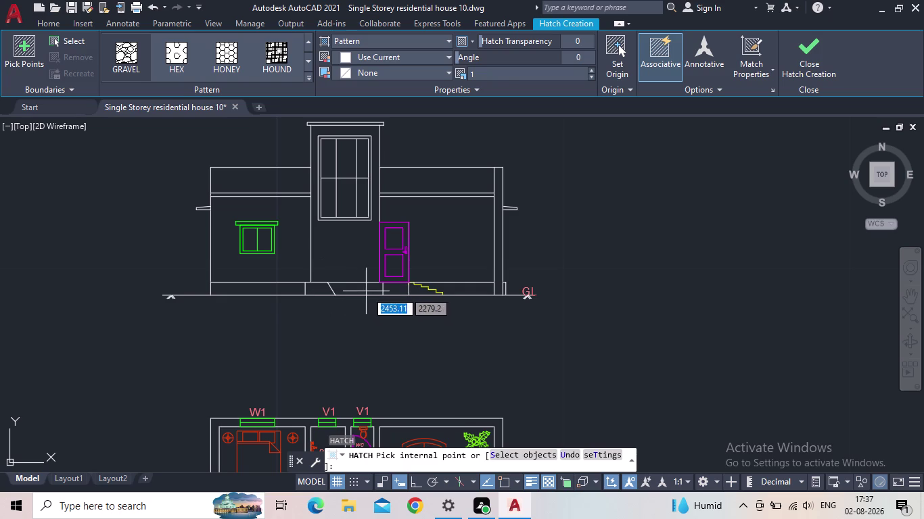
scroll(up, 3)
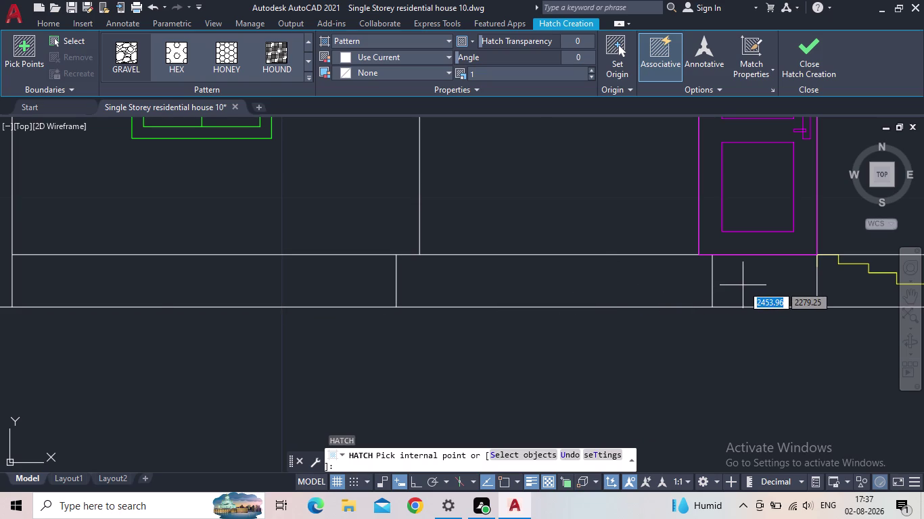
Pick the first three plinth panels below the walls as hatch areas.
scroll(down, 3)
middle_drag(743, 285, 671, 278)
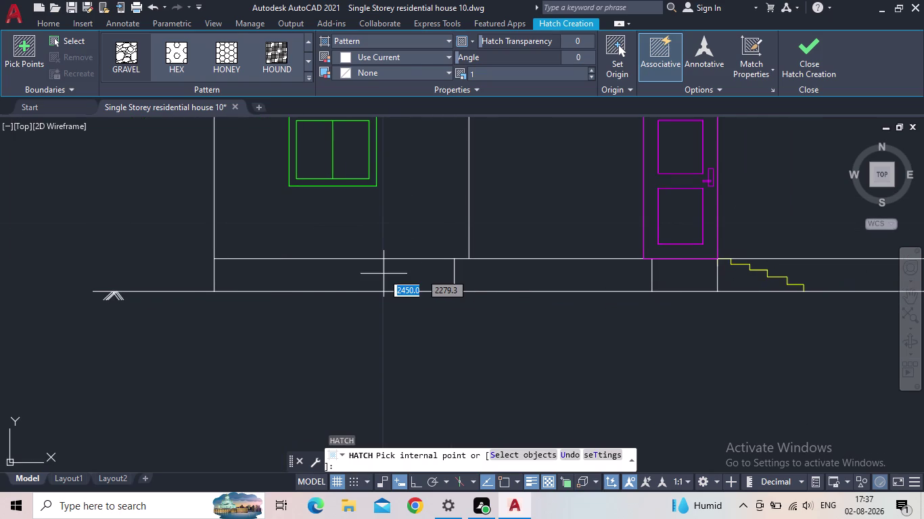
click(383, 274)
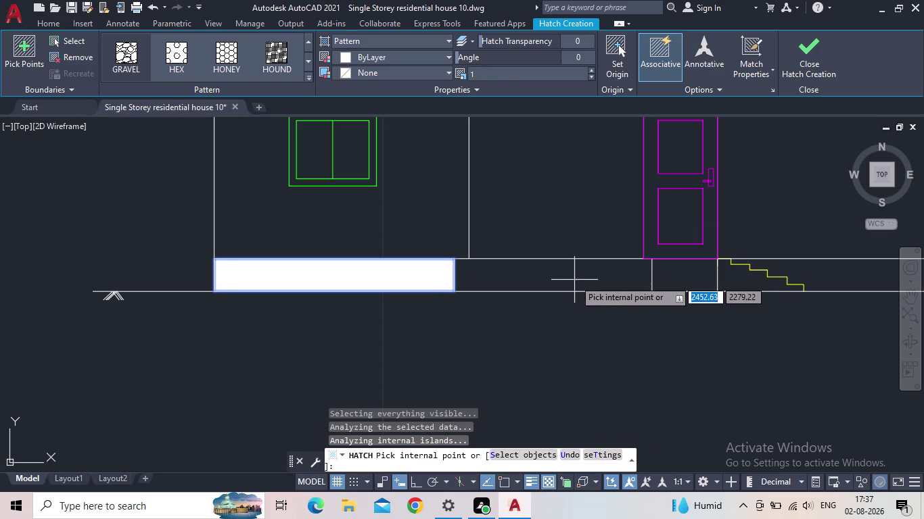
click(575, 280)
scroll(down, 3)
scroll(up, 3)
scroll(up, 3)
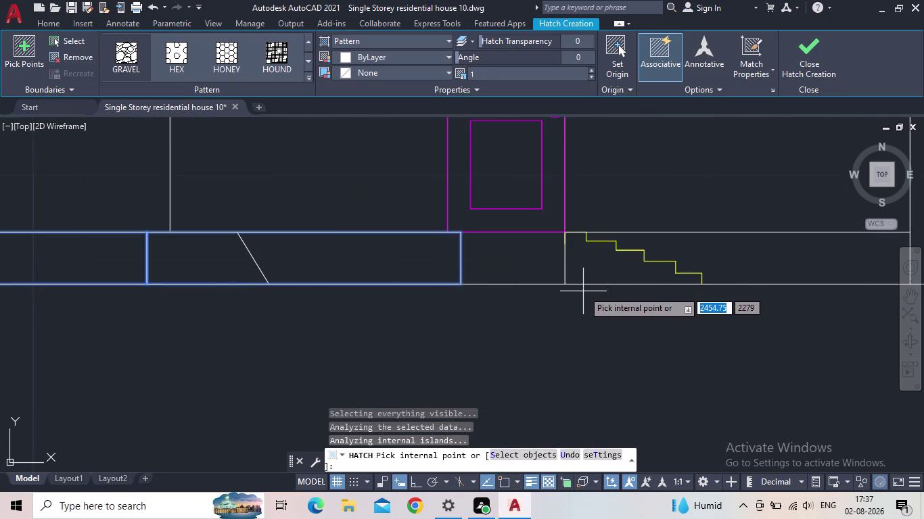
click(523, 271)
Add the plinth panel under the steps and the narrow strip near GL, setting scale 0.52.
middle_drag(724, 254, 512, 265)
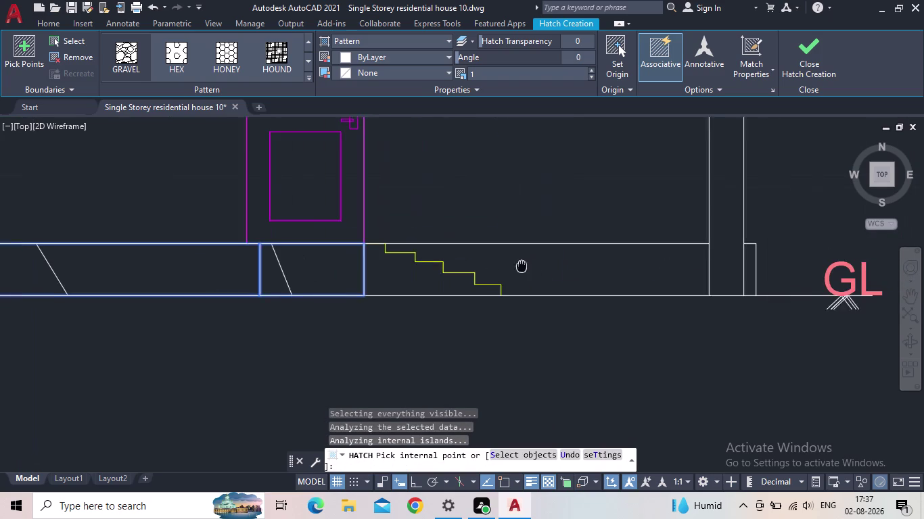
middle_drag(511, 266, 504, 264)
click(518, 269)
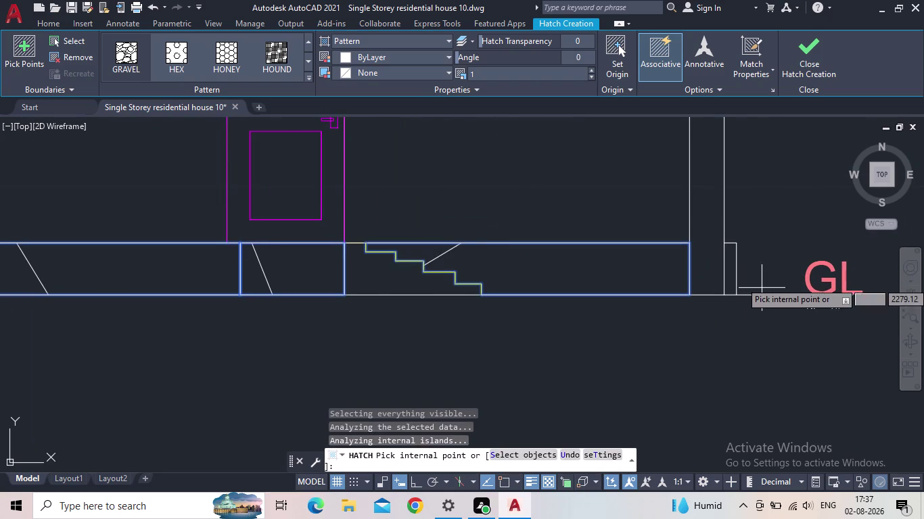
scroll(up, 3)
click(721, 270)
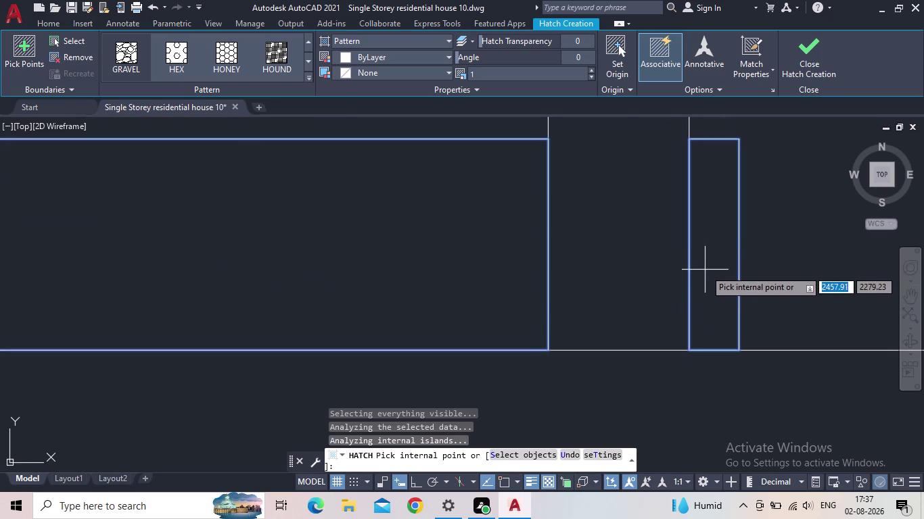
scroll(down, 3)
scroll(down, 3)
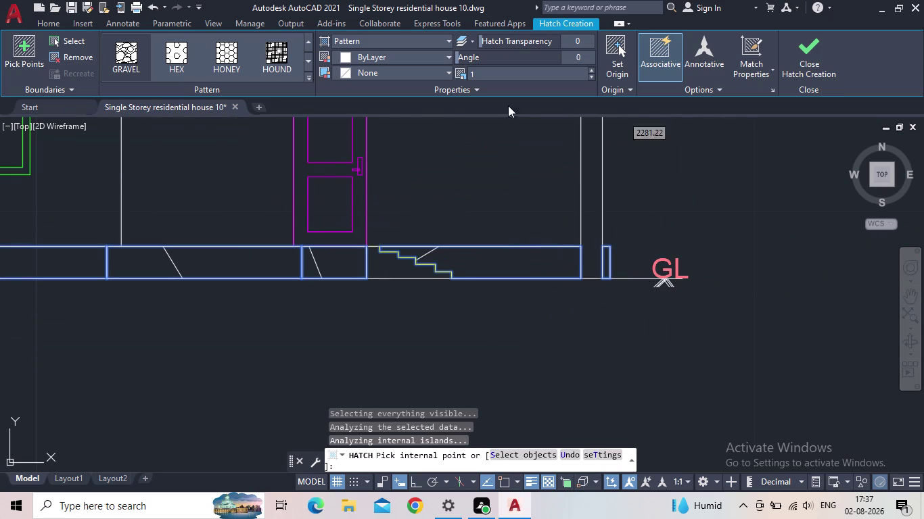
click(592, 75)
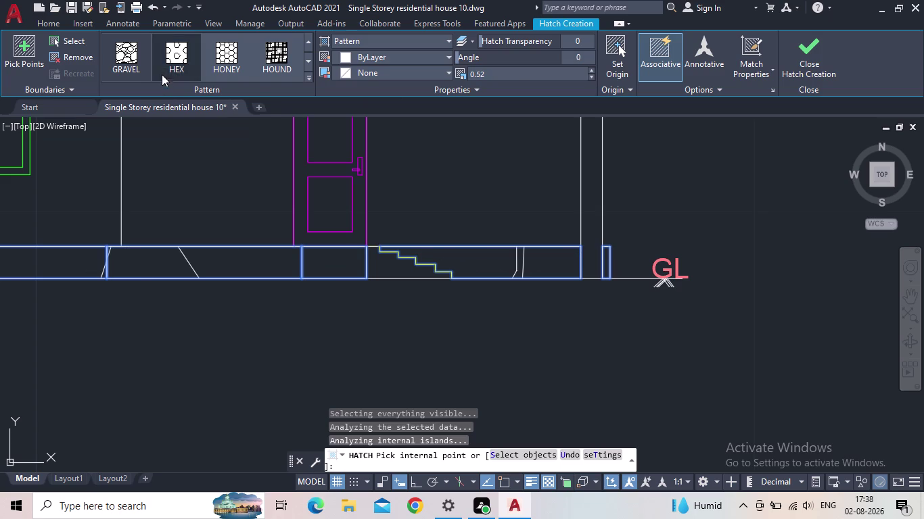
Centre the view on the plinth band and hatch it with GRAVEL at scale 0.09.
scroll(down, 3)
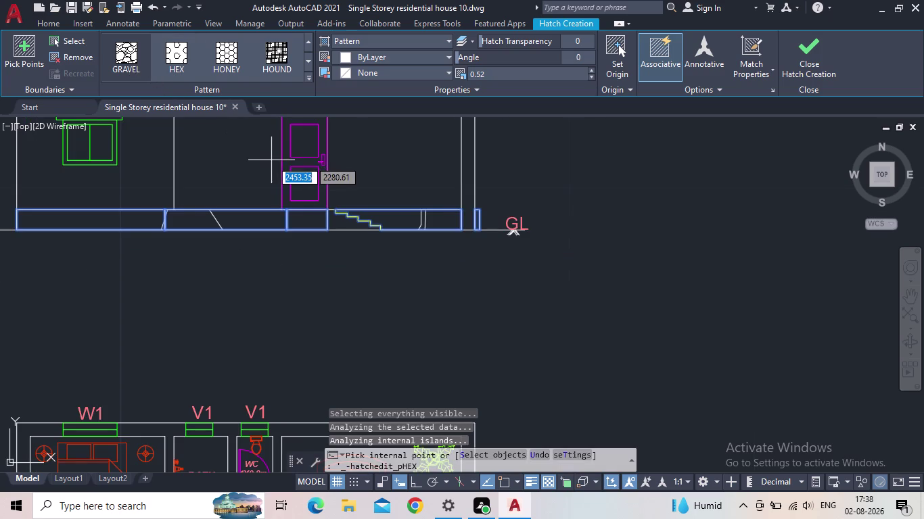
middle_drag(272, 162, 407, 182)
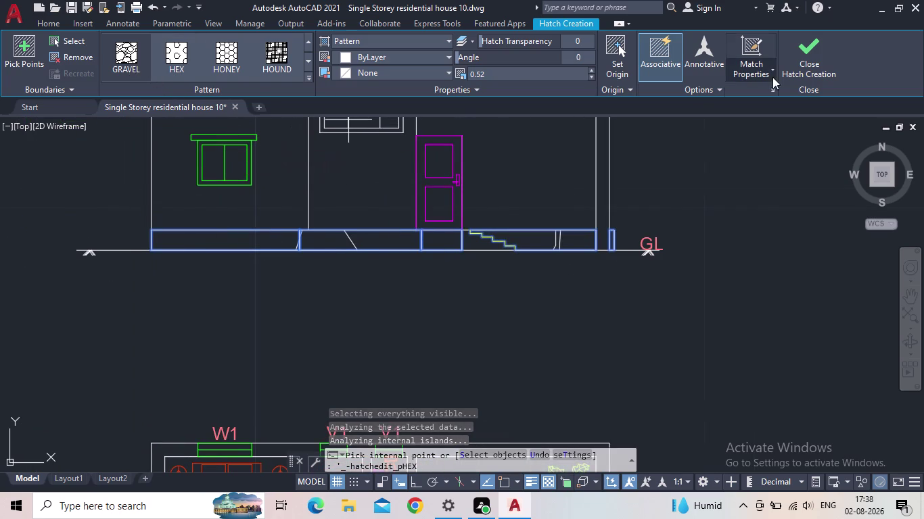
click(127, 56)
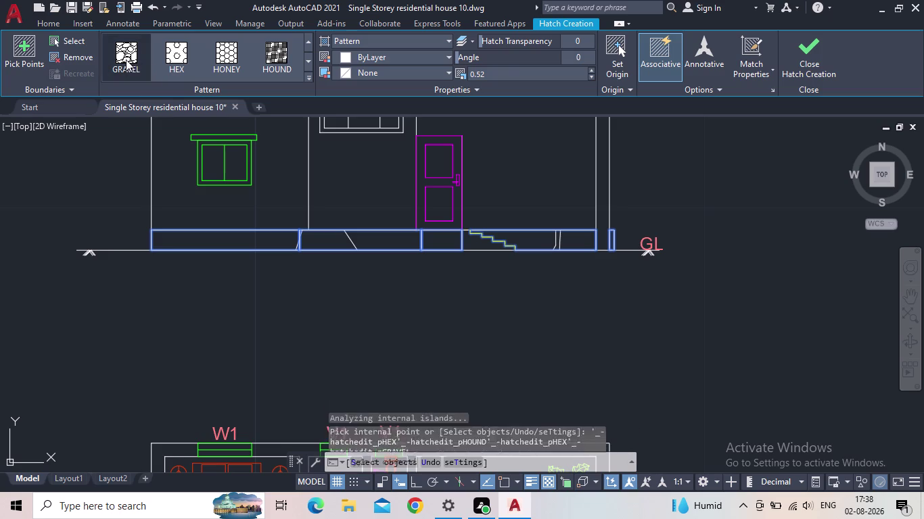
click(591, 76)
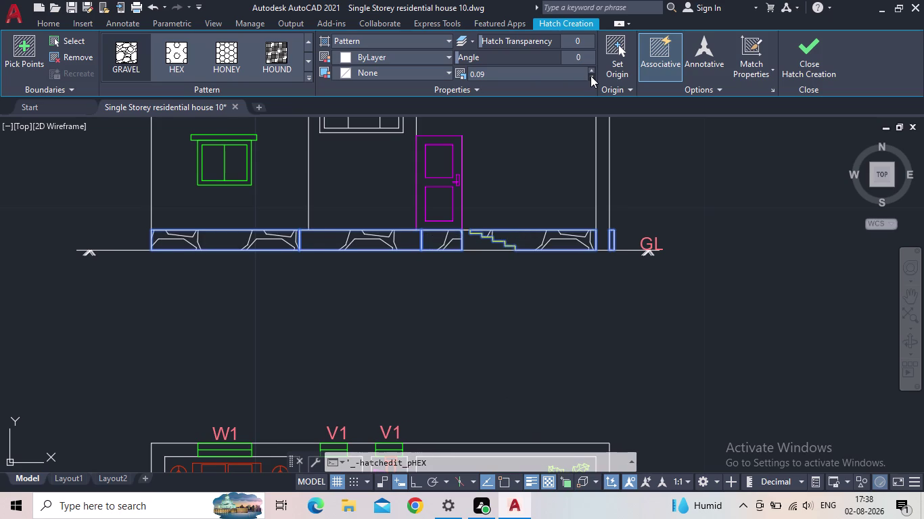
triple_click(590, 76)
click(591, 75)
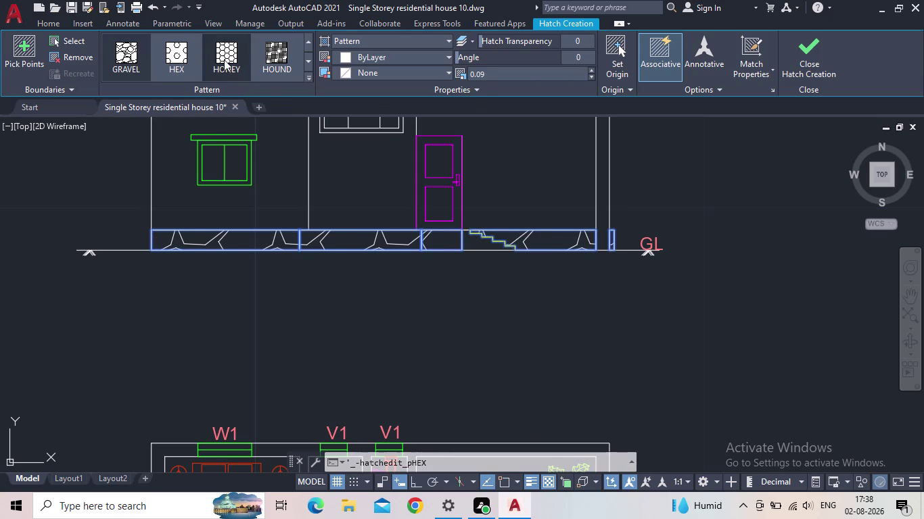
click(224, 58)
click(135, 61)
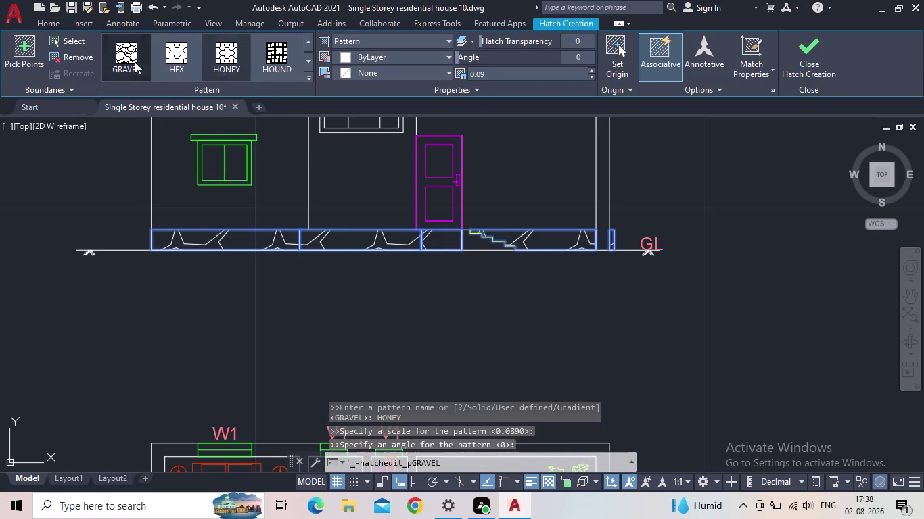
click(187, 63)
click(225, 61)
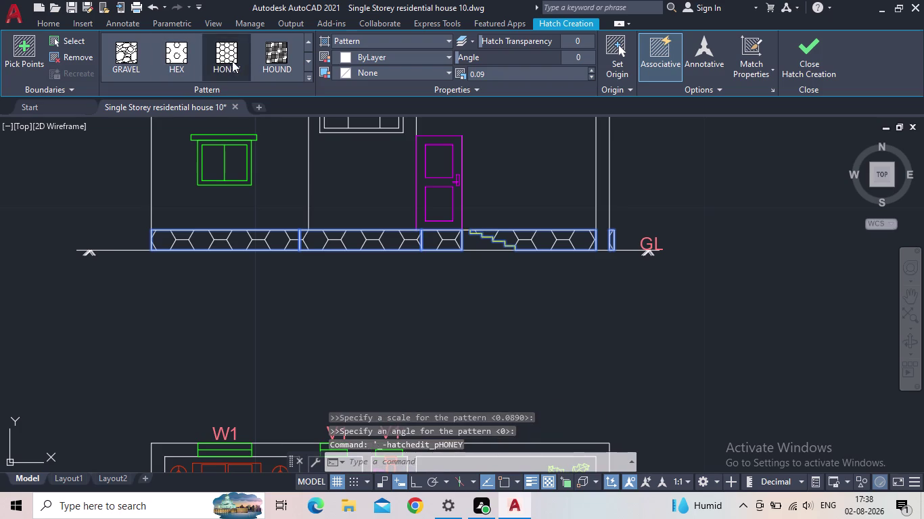
click(308, 75)
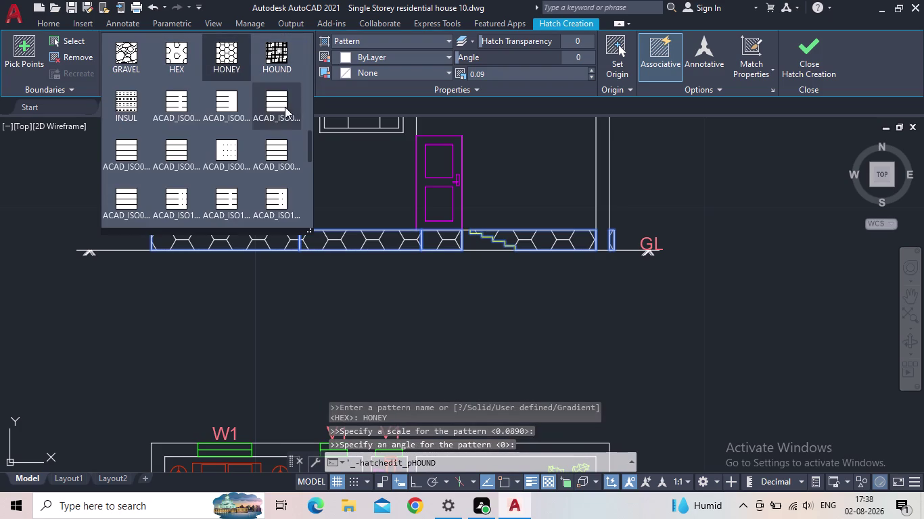
scroll(down, 3)
scroll(down, 3)
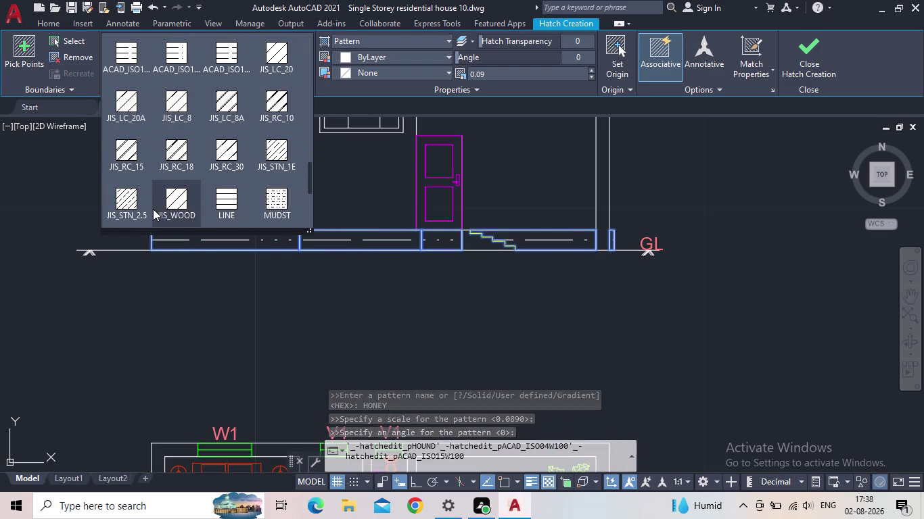
scroll(down, 3)
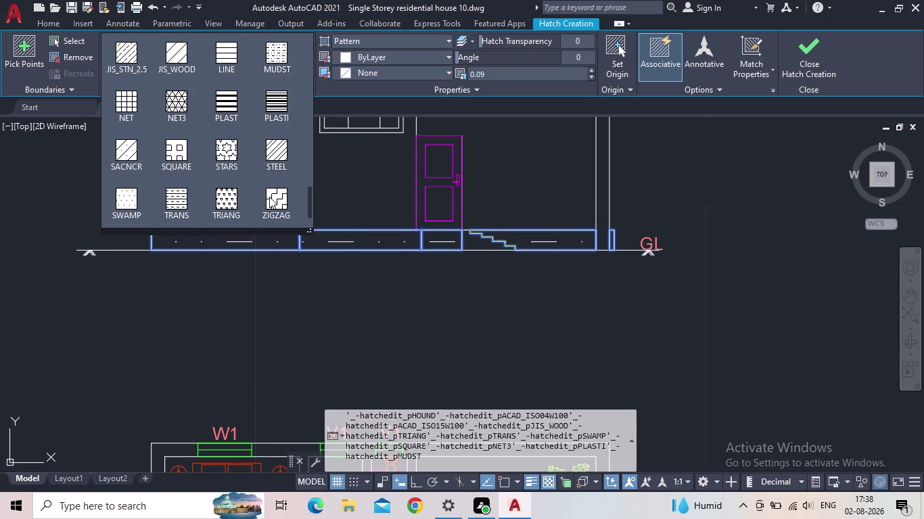
scroll(down, 3)
scroll(up, 3)
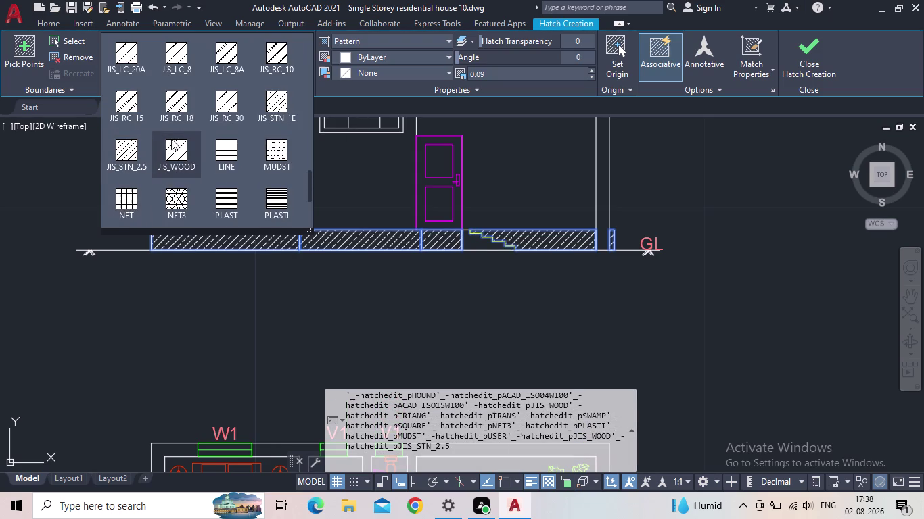
scroll(up, 3)
scroll(up, 3)
scroll(up, 3)
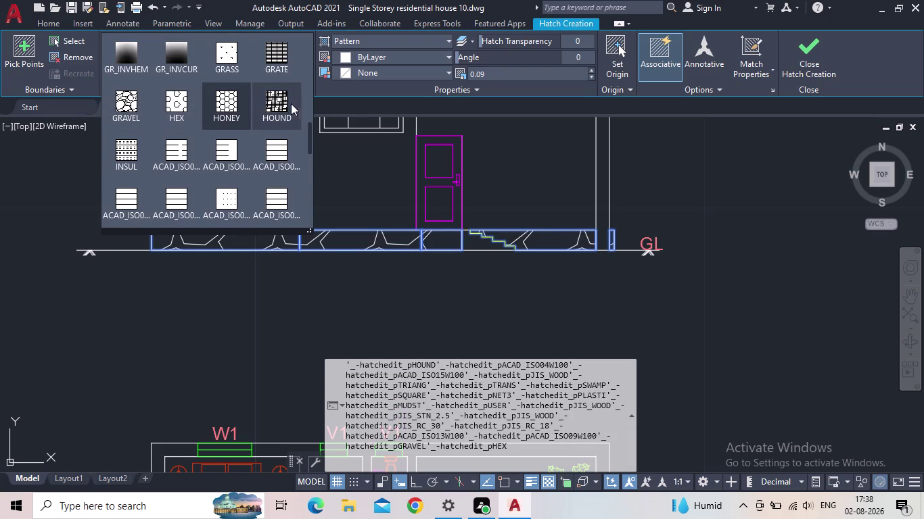
click(127, 109)
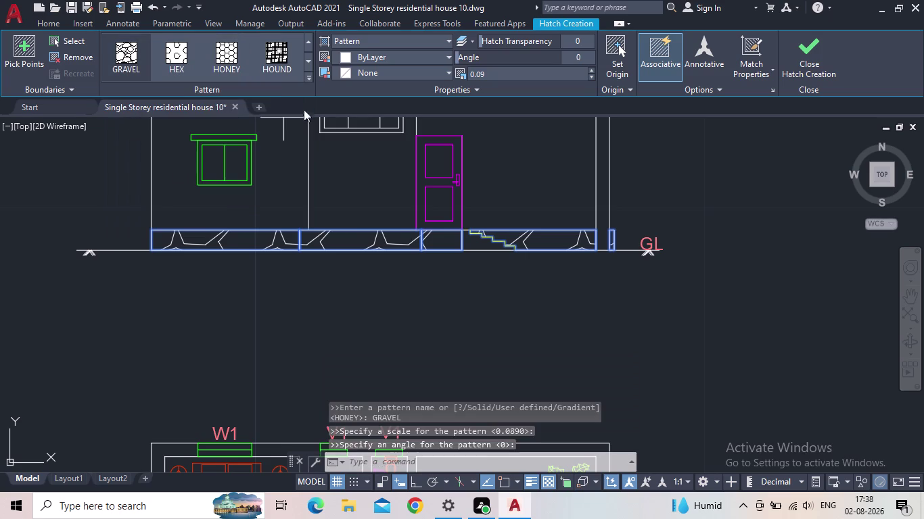
click(591, 68)
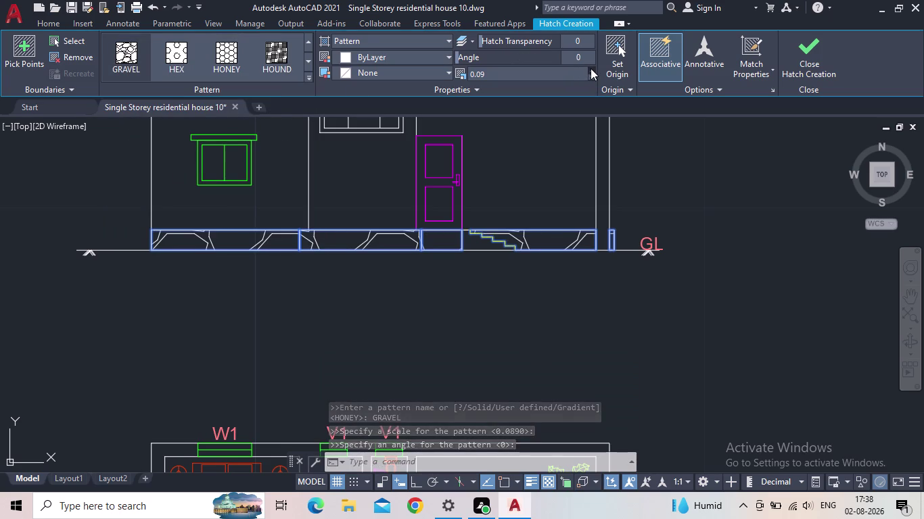
click(543, 77)
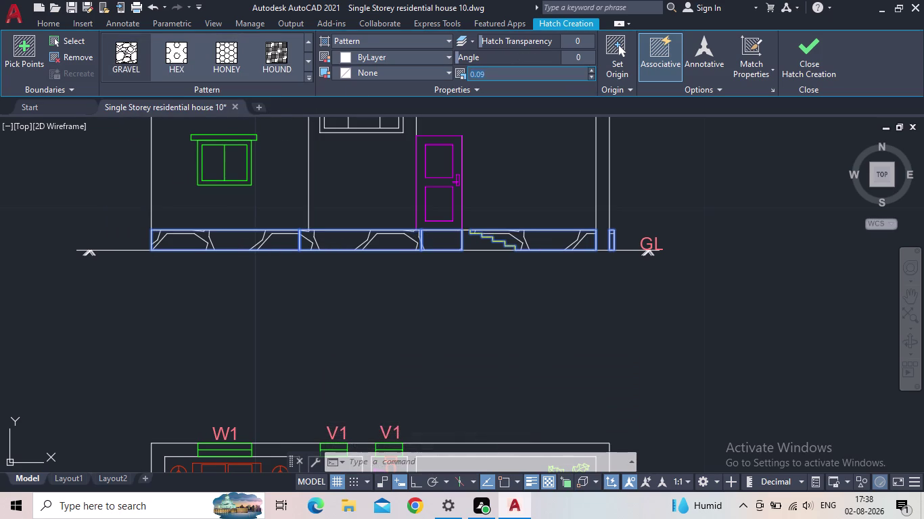
drag(494, 78, 464, 78)
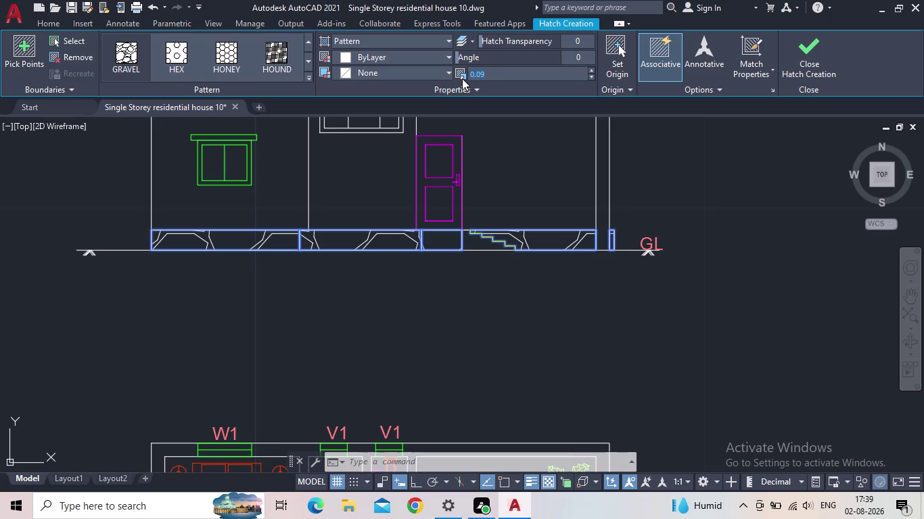
text(10)
key(Return)
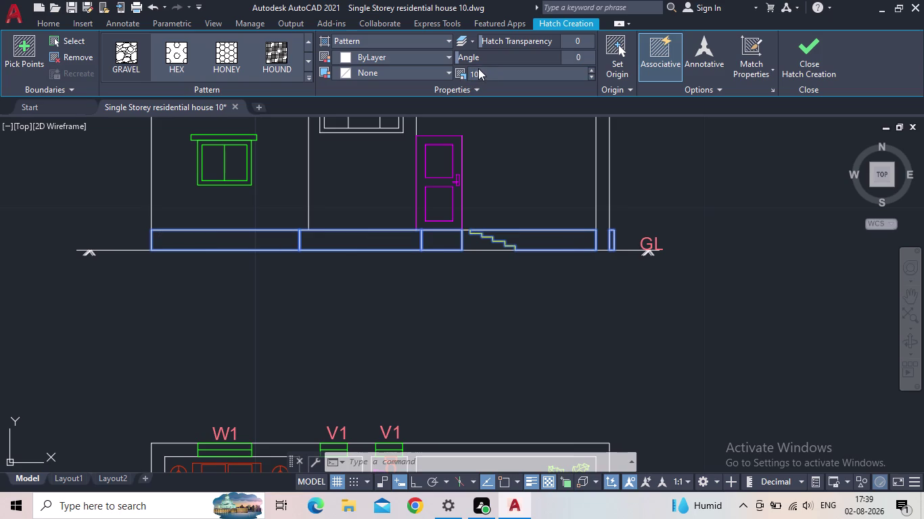
click(497, 72)
text(0.09)
key(Return)
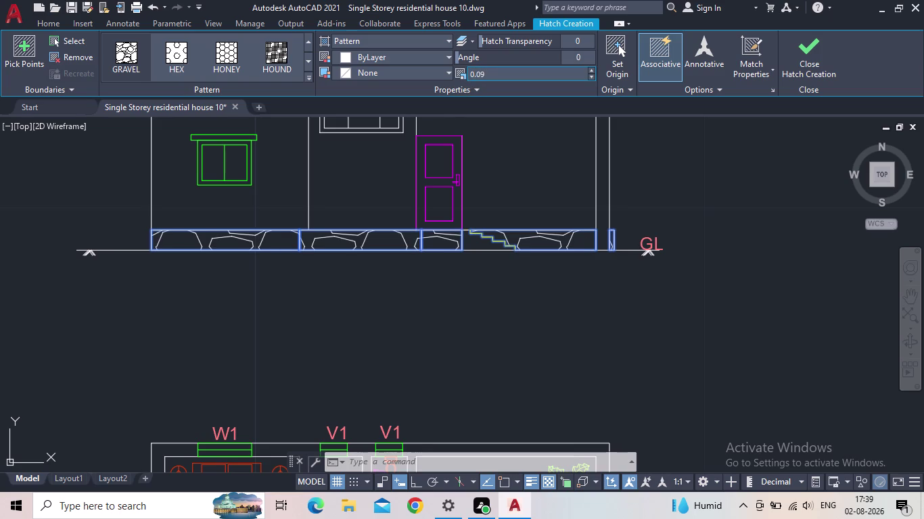
scroll(down, 3)
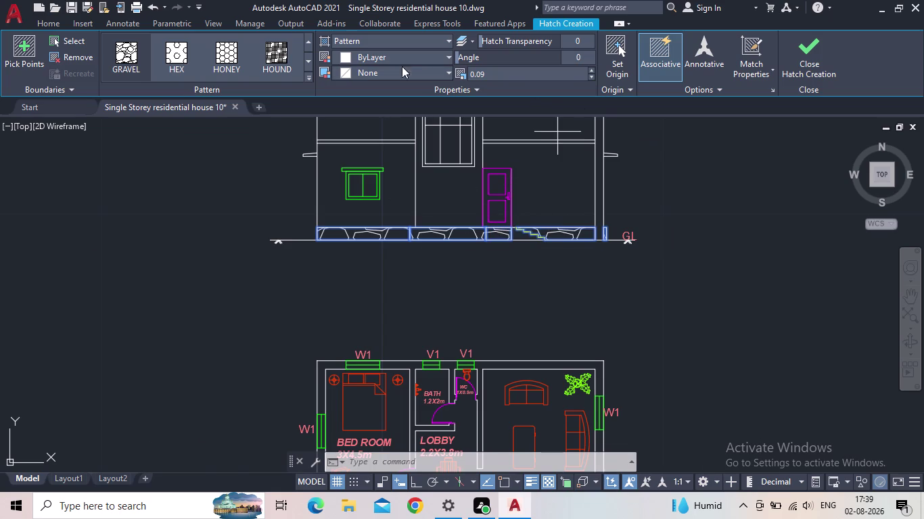
Expand the Hatch Creation pattern gallery and browse it, previewing AR-SAND on the plinth band.
click(306, 44)
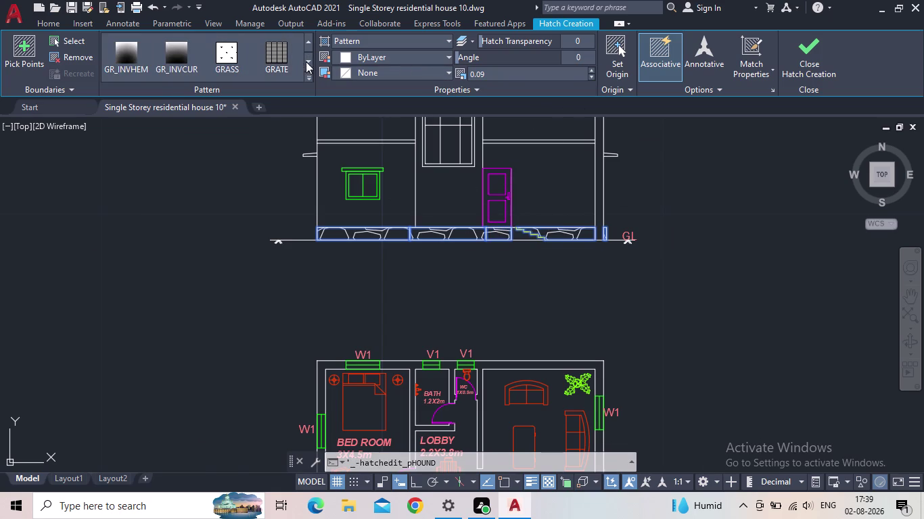
click(308, 76)
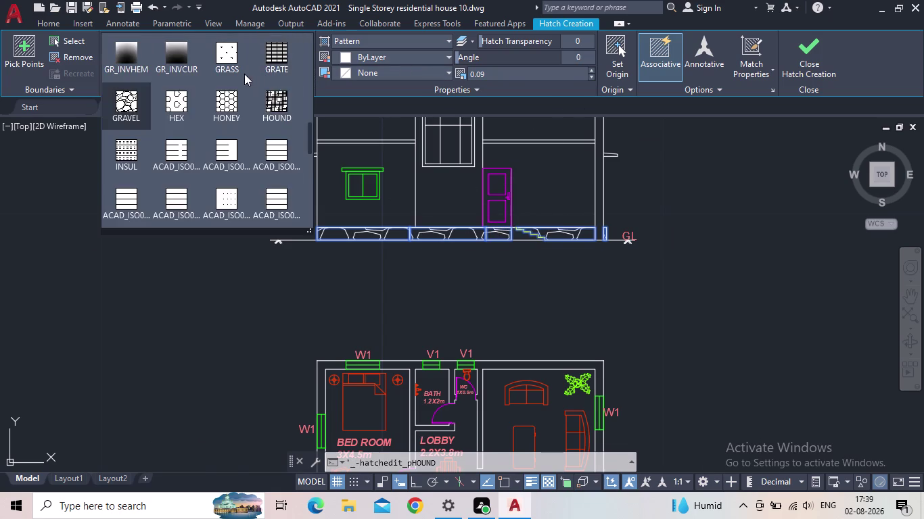
scroll(up, 3)
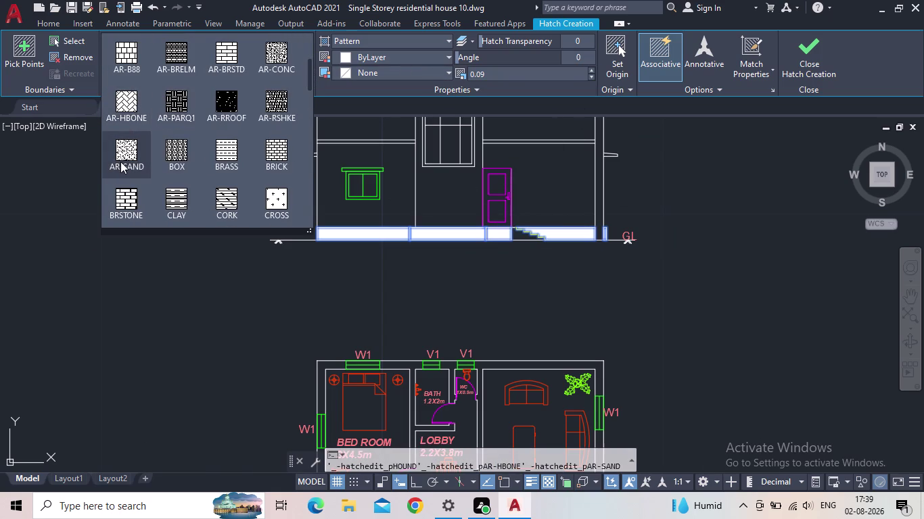